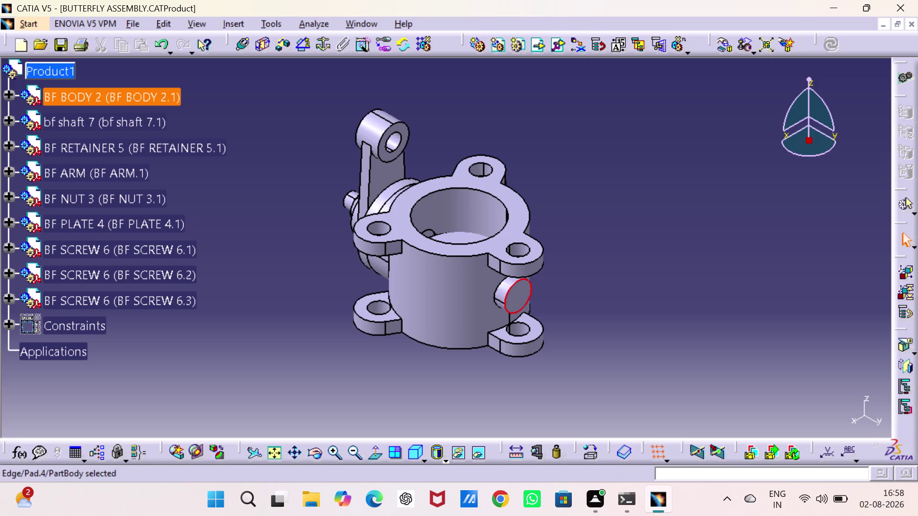
Clear the selection and orbit the valve to view its arm side and opposite side.
click(683, 214)
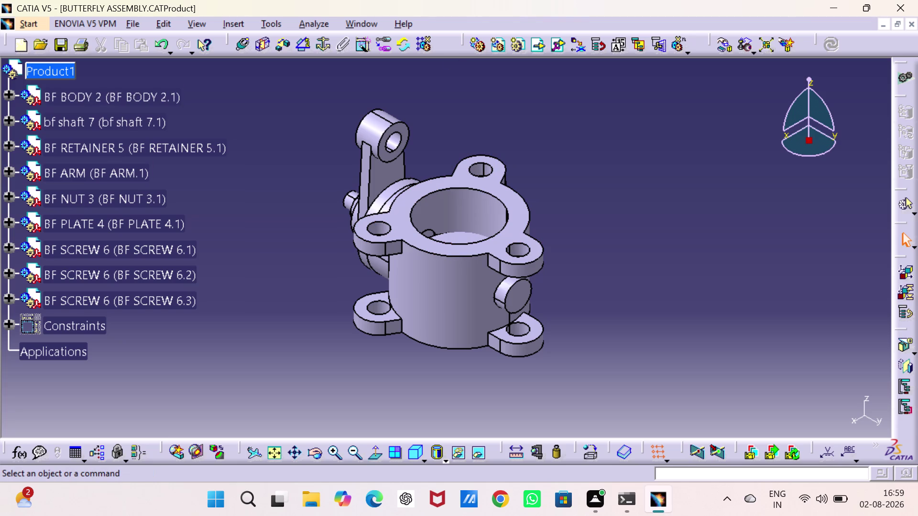
middle_drag(621, 232, 679, 215)
drag(621, 232, 680, 215)
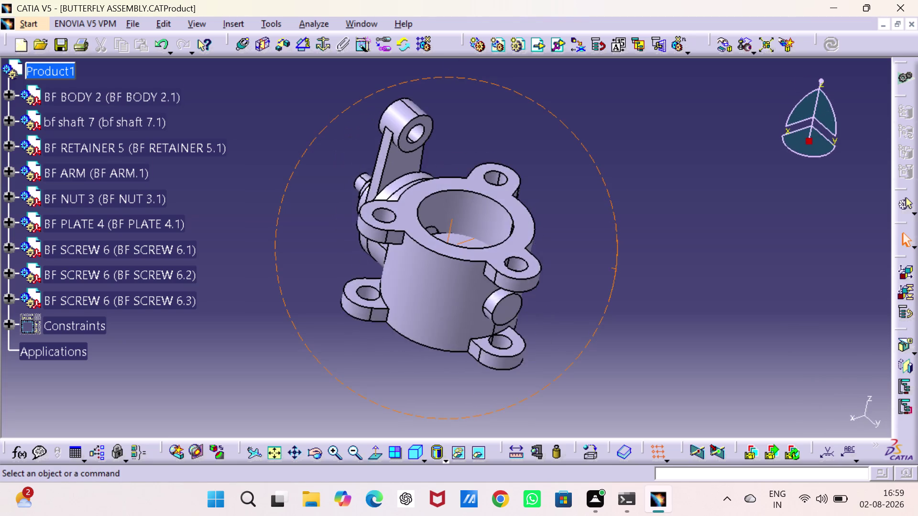
drag(680, 215, 401, 337)
middle_drag(679, 215, 335, 250)
drag(359, 330, 355, 324)
drag(344, 305, 336, 249)
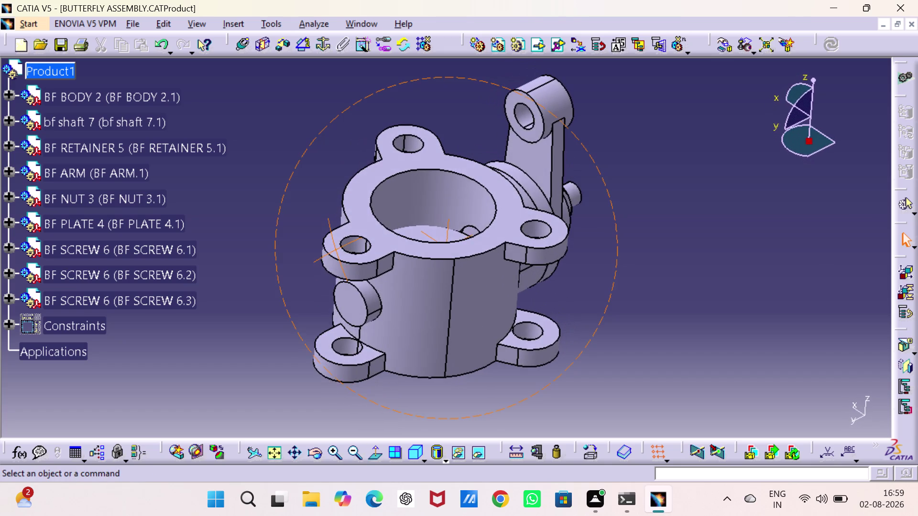
drag(335, 250, 277, 221)
middle_drag(336, 250, 277, 221)
scroll(up, 3)
scroll(down, 3)
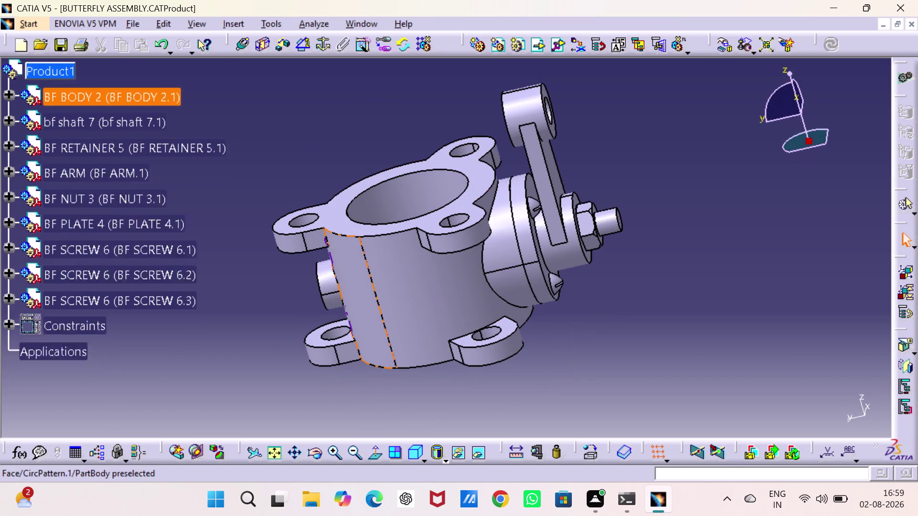
scroll(down, 3)
scroll(up, 3)
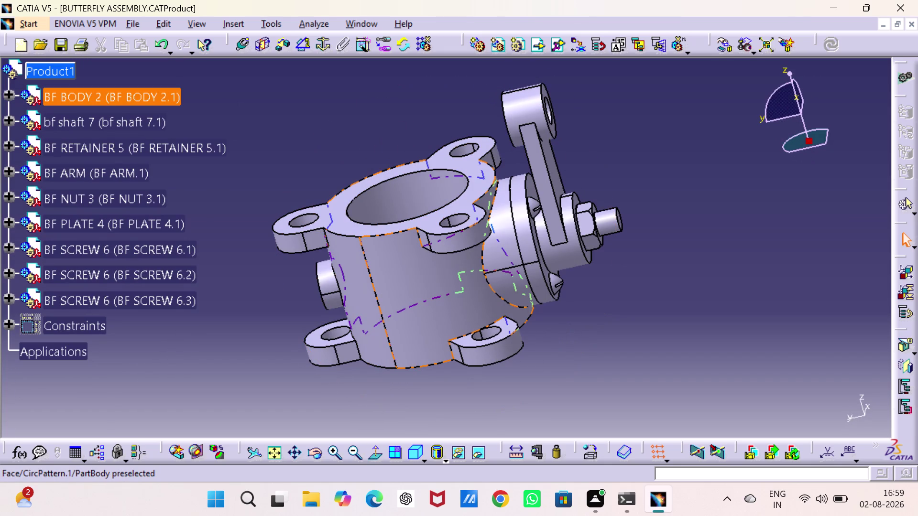
Orbit the valve to inspect the body underside, shaft end and bore.
middle_drag(416, 316, 433, 187)
drag(415, 315, 433, 187)
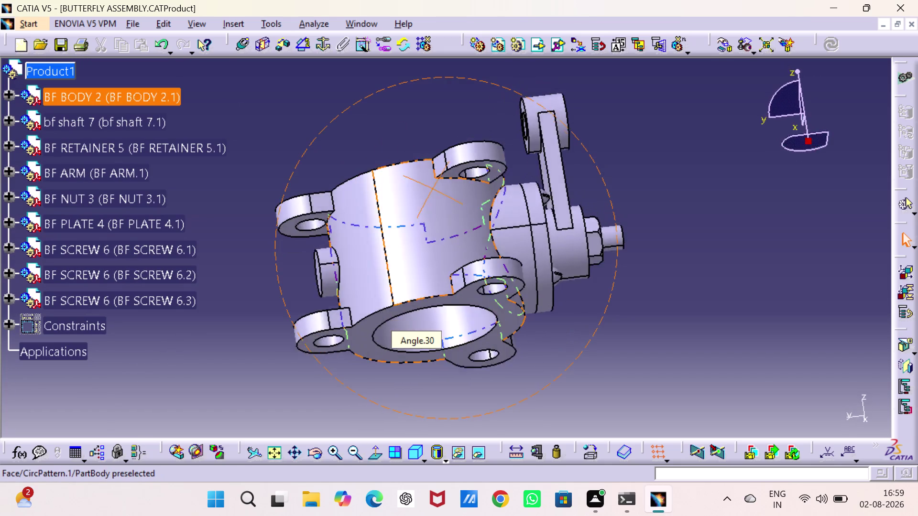
middle_drag(433, 187, 489, 238)
drag(433, 187, 489, 238)
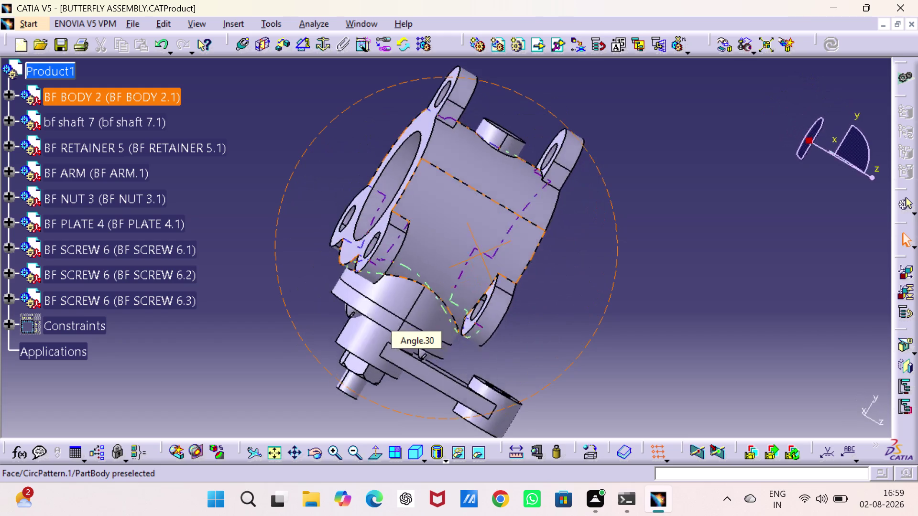
middle_drag(489, 238, 461, 437)
drag(489, 238, 462, 436)
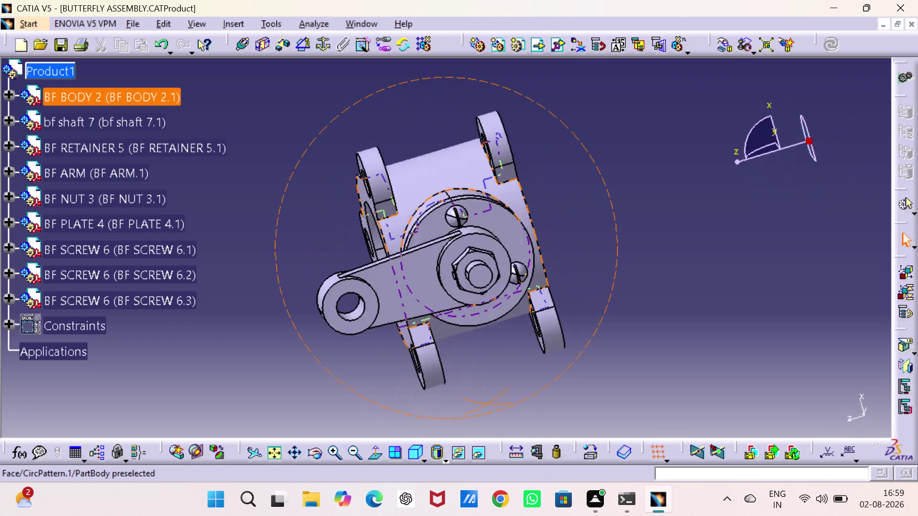
middle_drag(461, 437, 427, 324)
drag(461, 437, 427, 324)
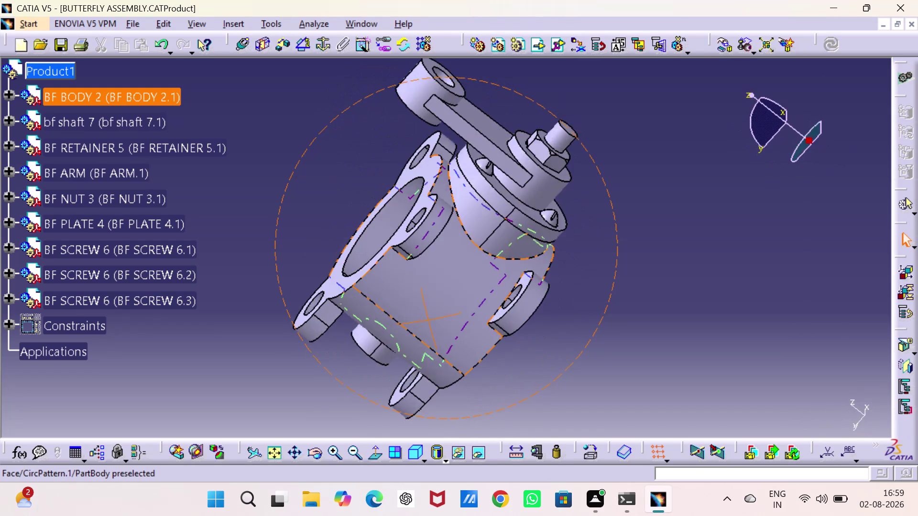
middle_drag(427, 325, 590, 368)
drag(427, 325, 590, 368)
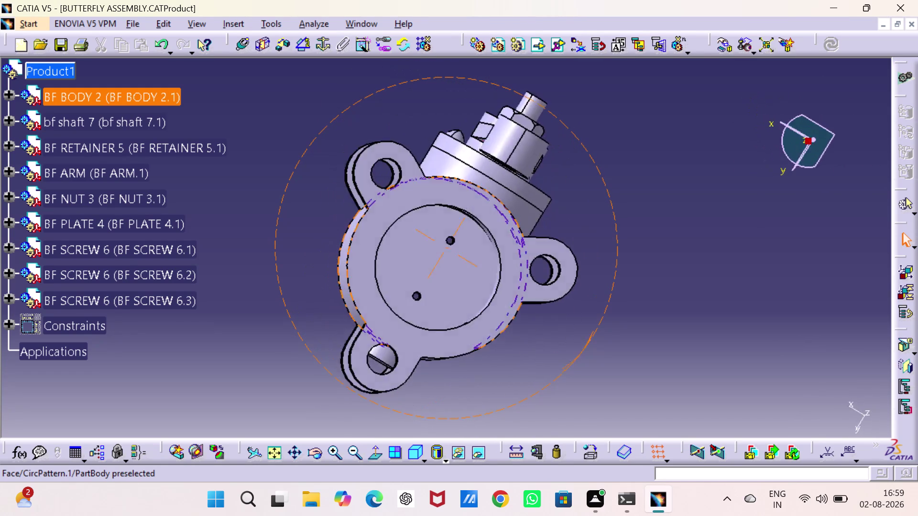
middle_drag(589, 368, 600, 398)
drag(590, 367, 600, 398)
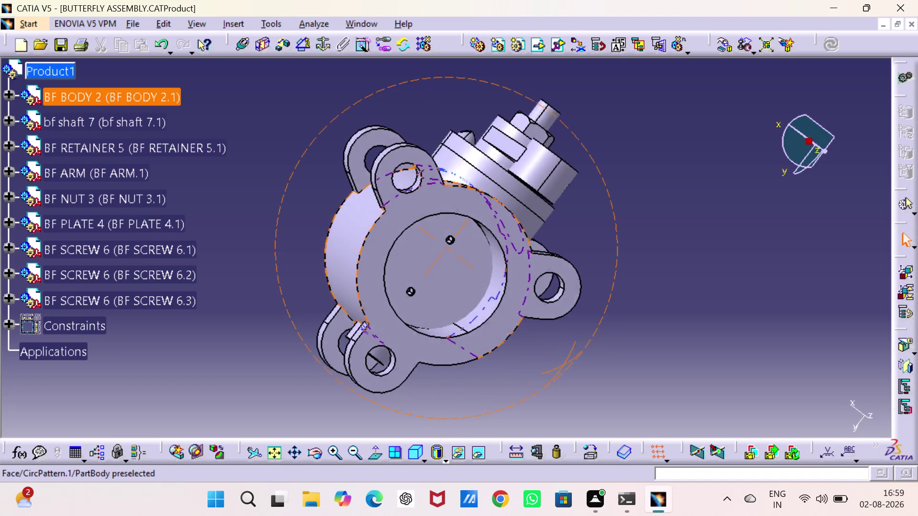
middle_drag(600, 398, 587, 396)
drag(599, 398, 552, 202)
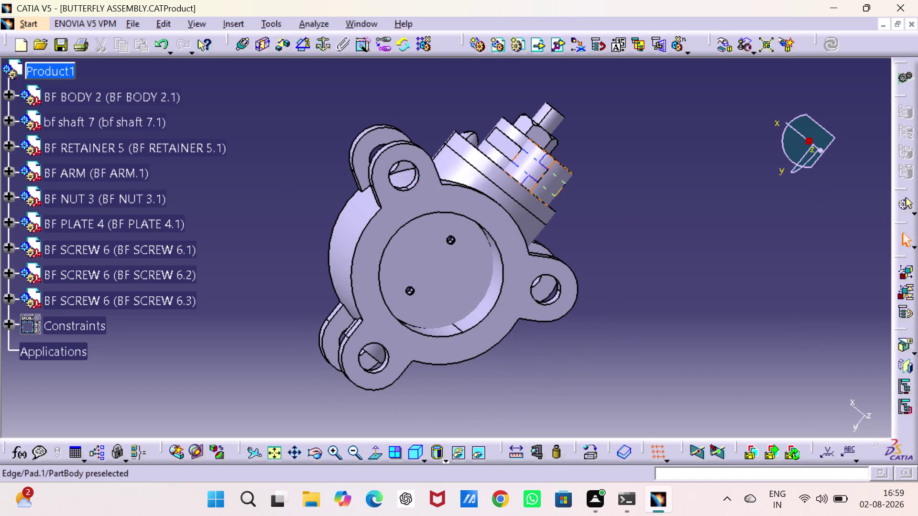
drag(552, 202, 551, 194)
Orbit around the BF plate, retainer, arm and nut, ending with the whole body in view.
middle_drag(478, 281, 476, 282)
drag(479, 281, 476, 282)
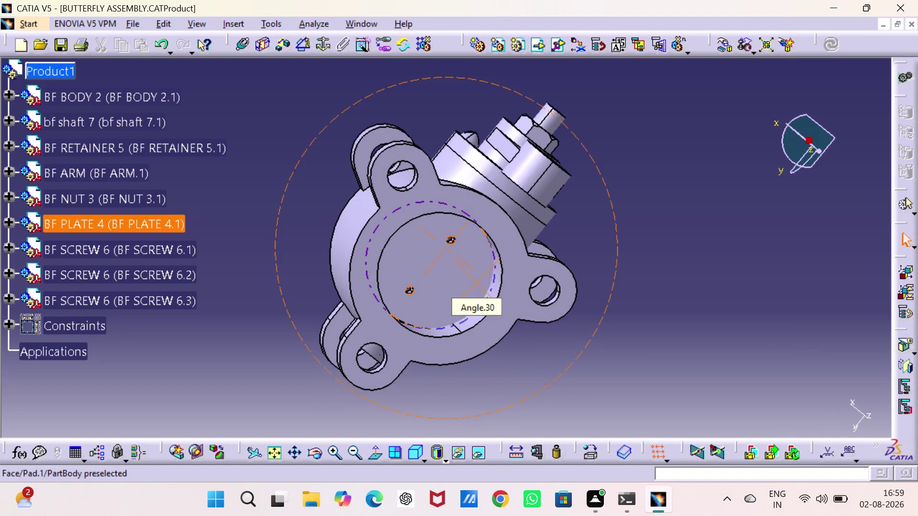
middle_drag(477, 282, 421, 226)
drag(477, 282, 420, 225)
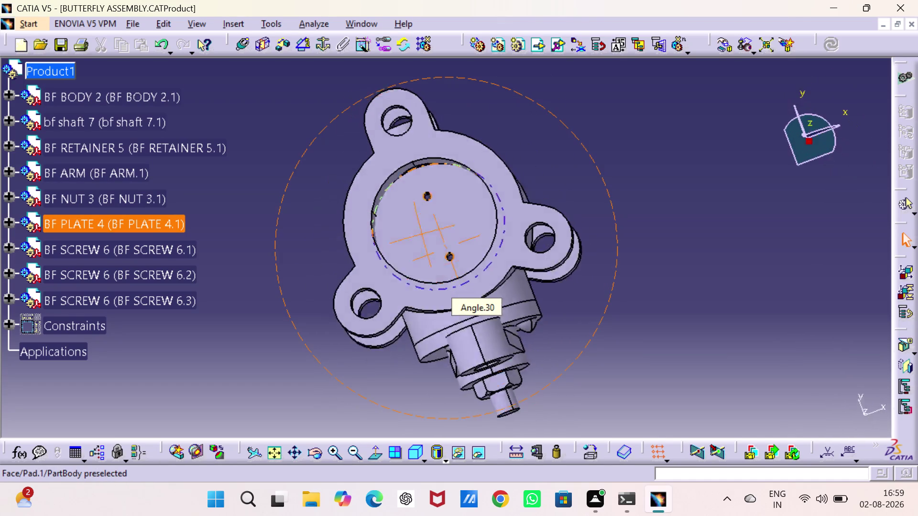
middle_drag(421, 226, 778, 292)
drag(420, 225, 779, 292)
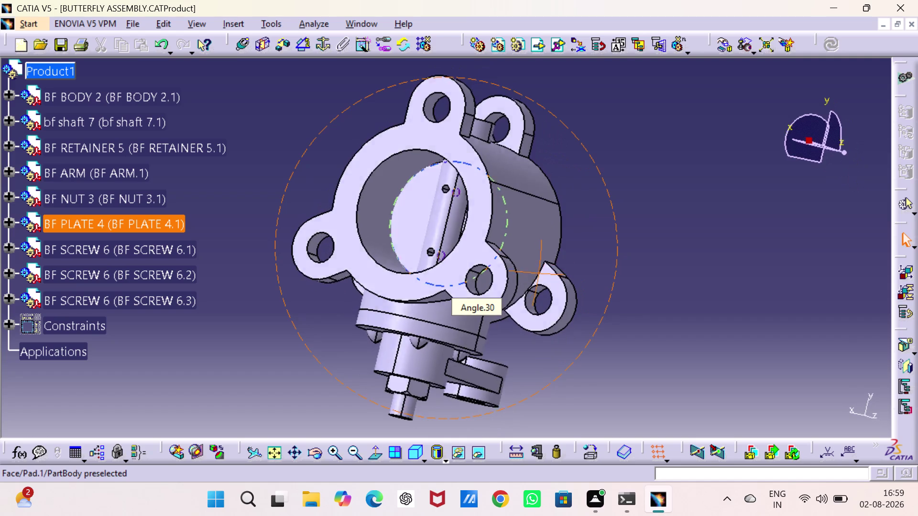
middle_drag(778, 292, 396, 255)
drag(778, 293, 396, 254)
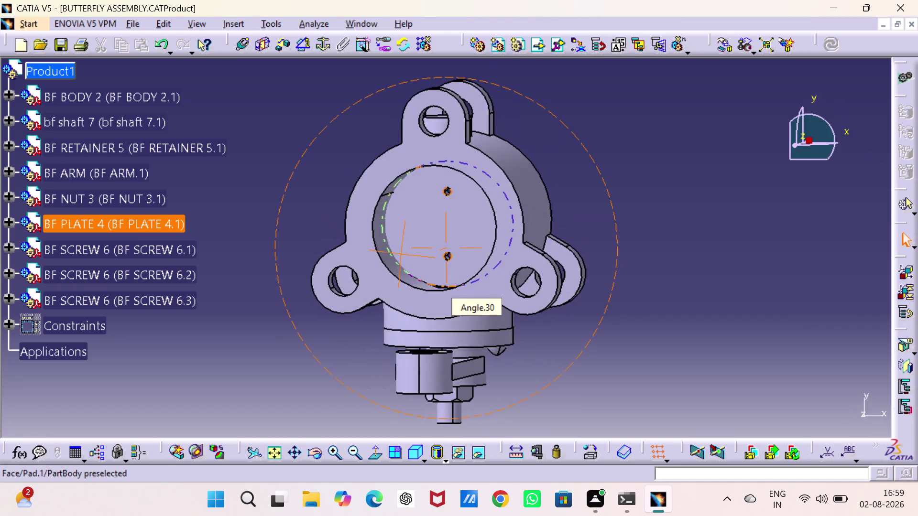
middle_drag(396, 254, 398, 236)
drag(396, 255, 398, 236)
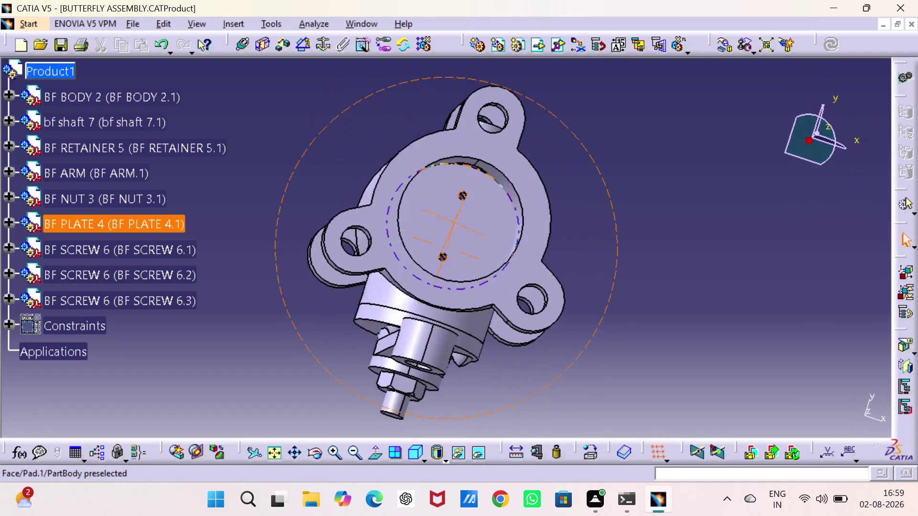
middle_drag(397, 237, 418, 363)
drag(398, 236, 418, 363)
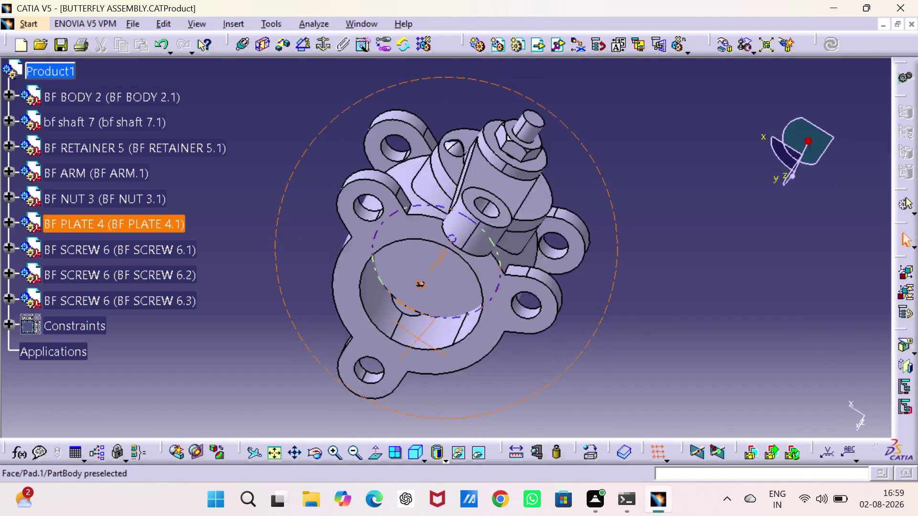
middle_drag(419, 362, 294, 175)
drag(419, 362, 294, 175)
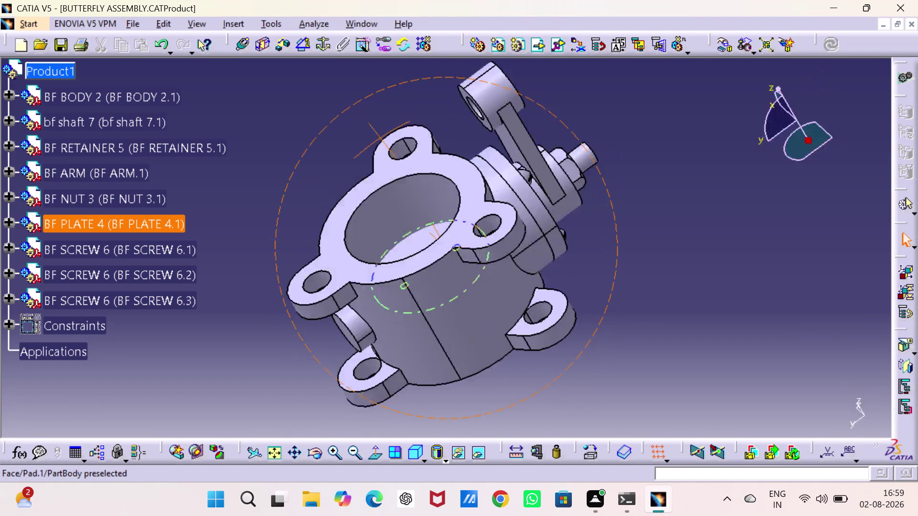
middle_drag(294, 175, 446, 405)
drag(294, 174, 403, 203)
scroll(up, 3)
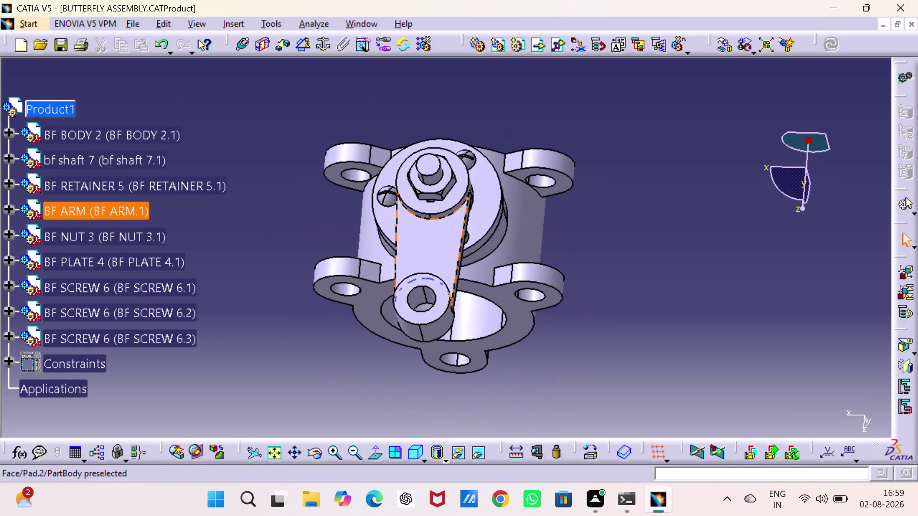
middle_drag(417, 267, 535, 440)
drag(417, 267, 535, 440)
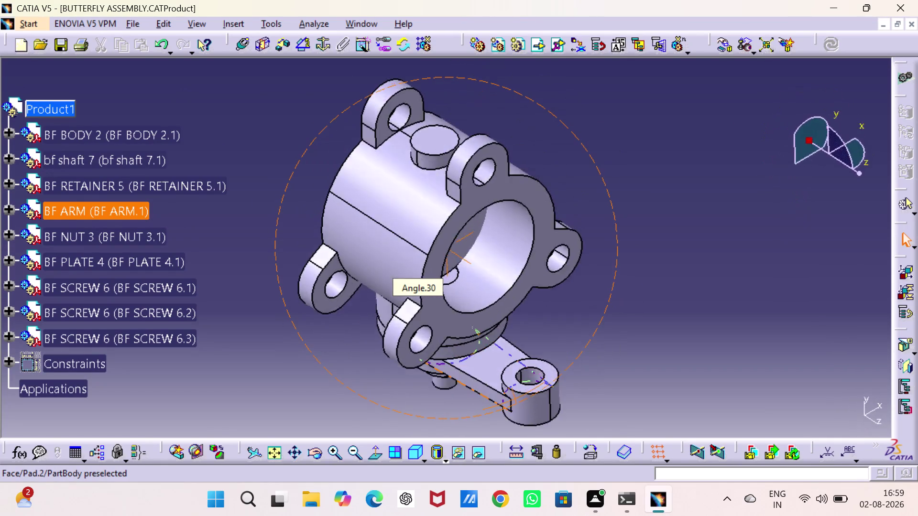
middle_drag(535, 441, 319, 160)
drag(534, 441, 319, 161)
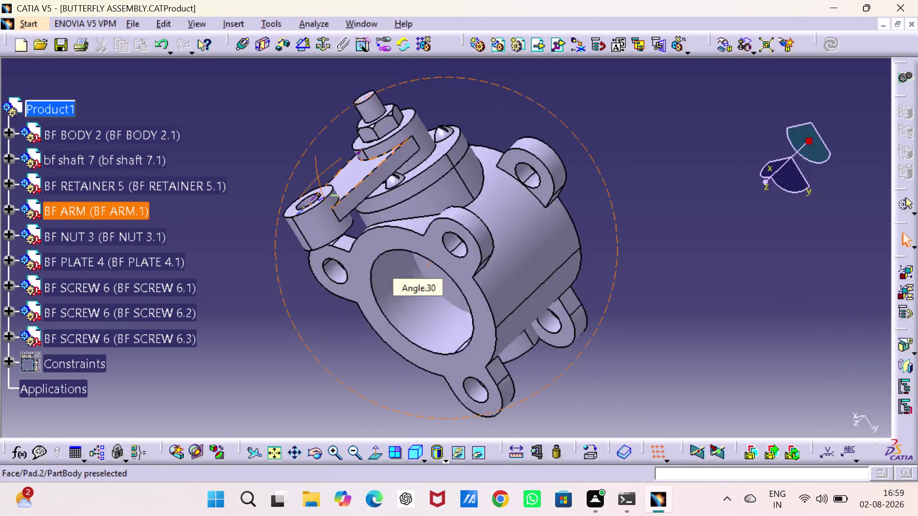
middle_drag(319, 160, 399, 455)
drag(319, 161, 371, 206)
middle_drag(330, 403, 371, 206)
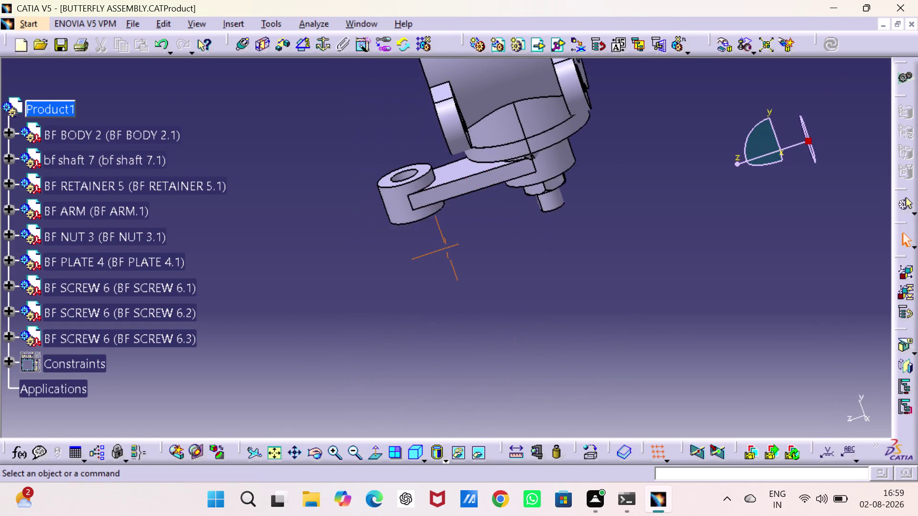
middle_drag(370, 206, 438, 410)
drag(371, 206, 315, 306)
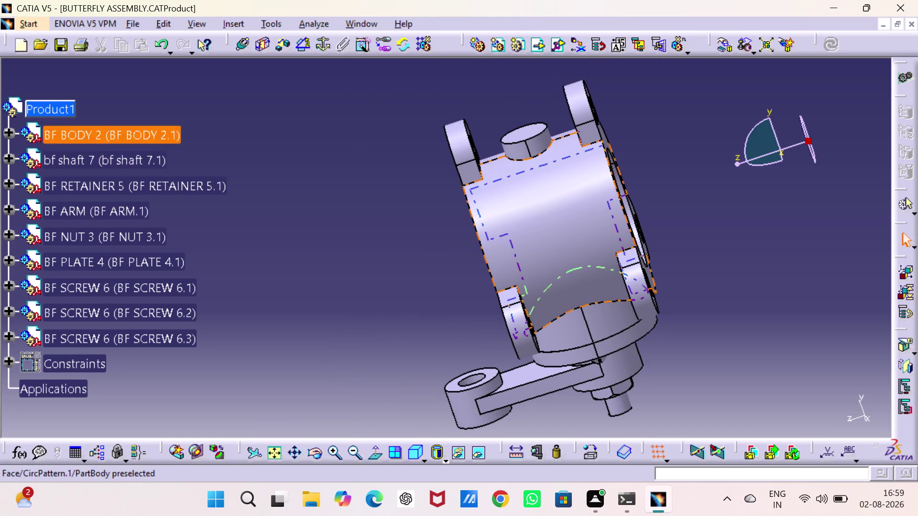
click(413, 454)
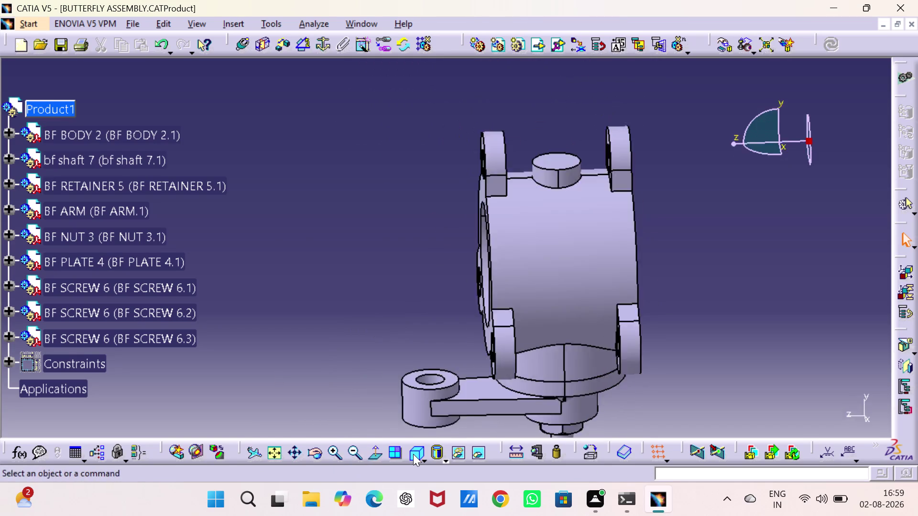
Reset to the isometric view and open assembly from Desktop > CATIA Parts > MILLING JIG parts.
click(389, 161)
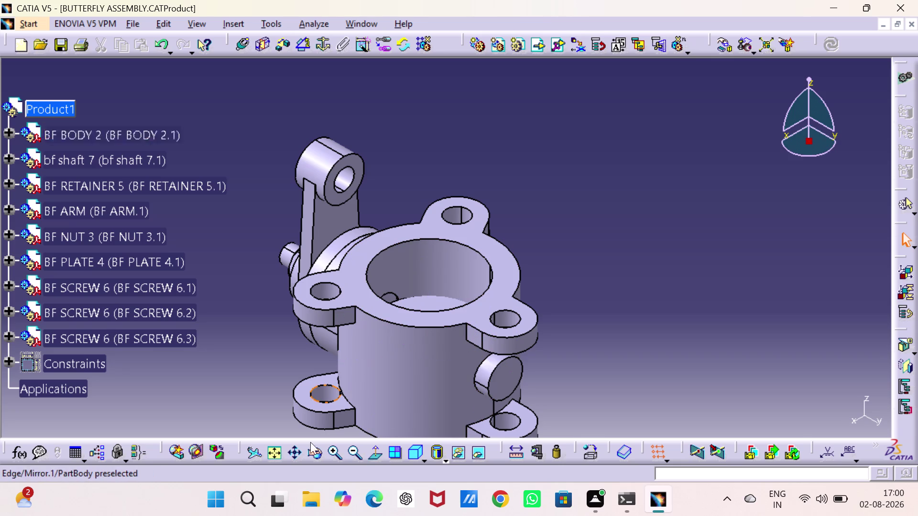
click(35, 46)
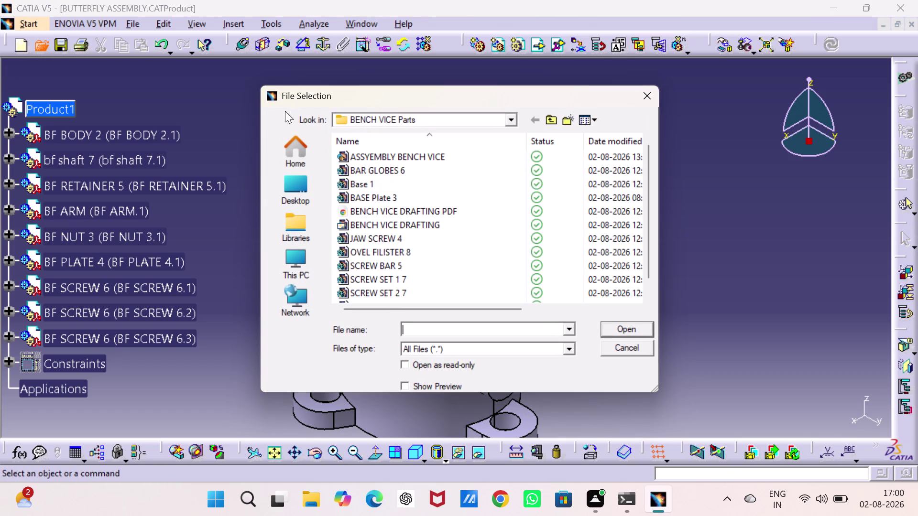
click(289, 187)
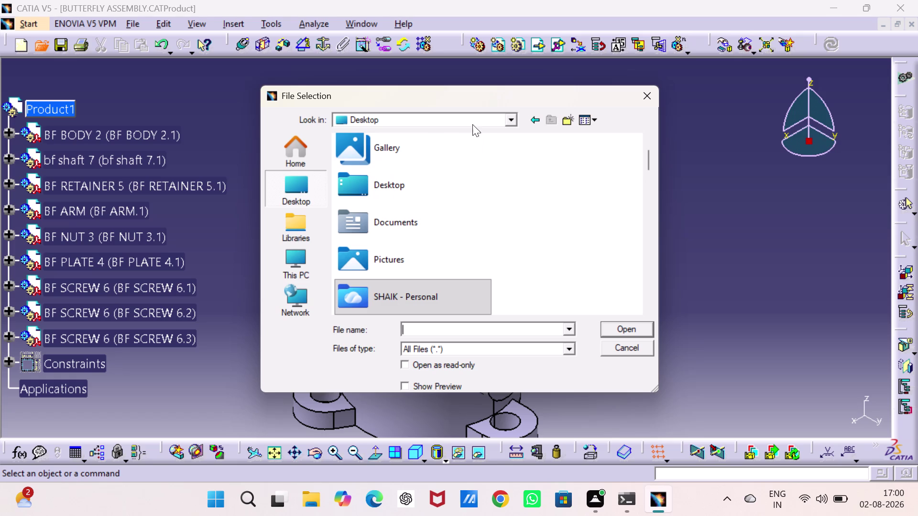
scroll(down, 3)
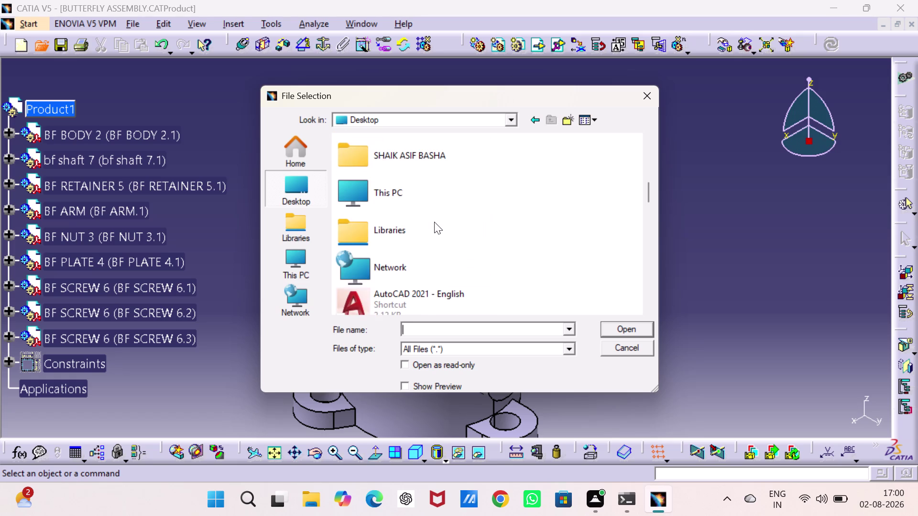
scroll(down, 3)
double_click(419, 235)
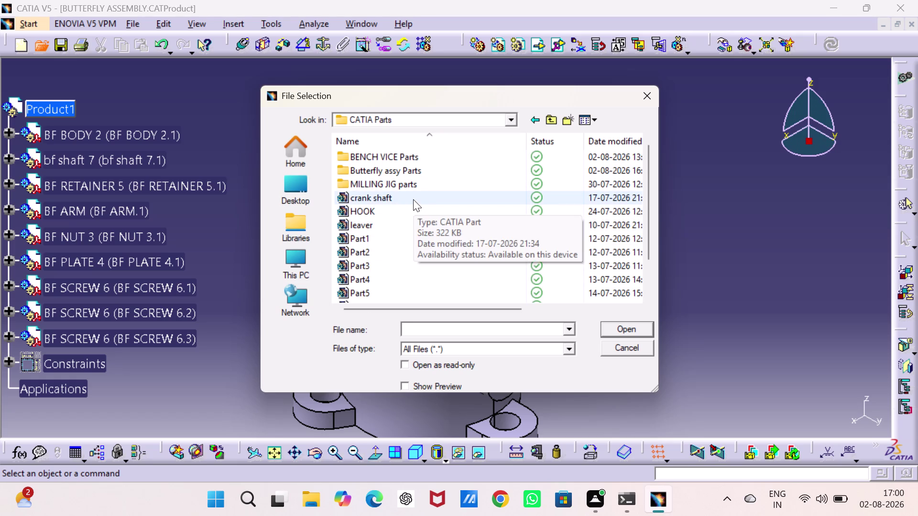
double_click(418, 180)
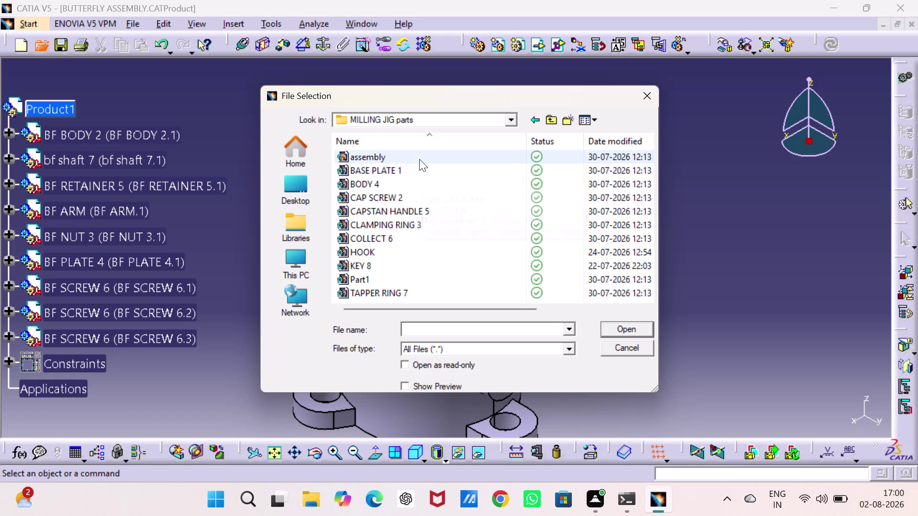
double_click(419, 160)
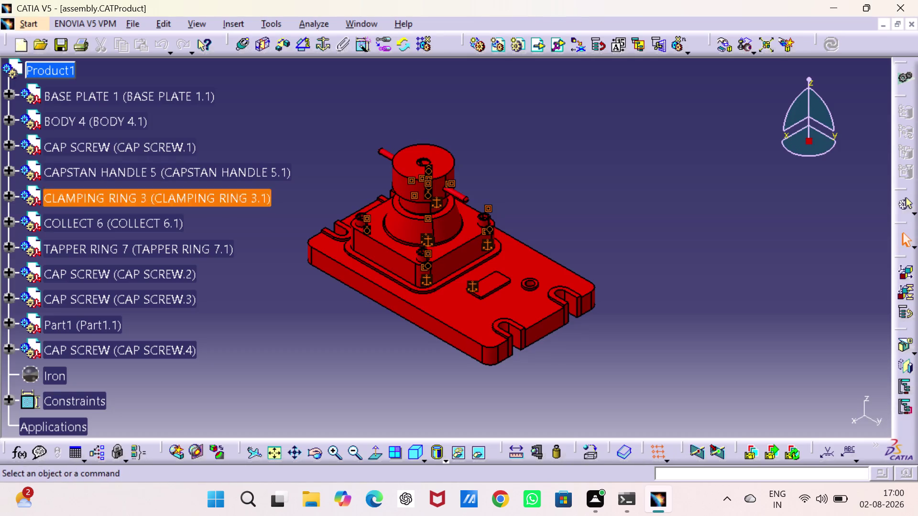
Hide the constraint symbols using Hide/Show on the Constraints node.
click(653, 196)
scroll(down, 3)
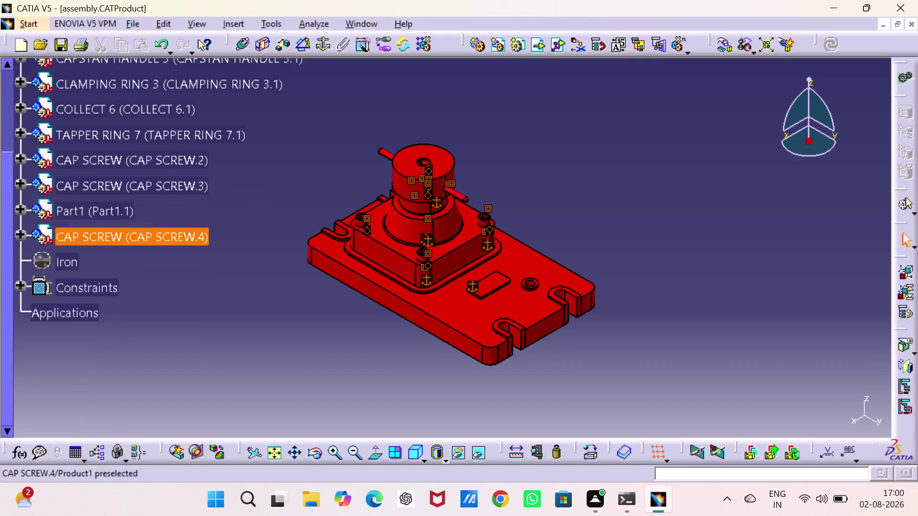
right_click(81, 291)
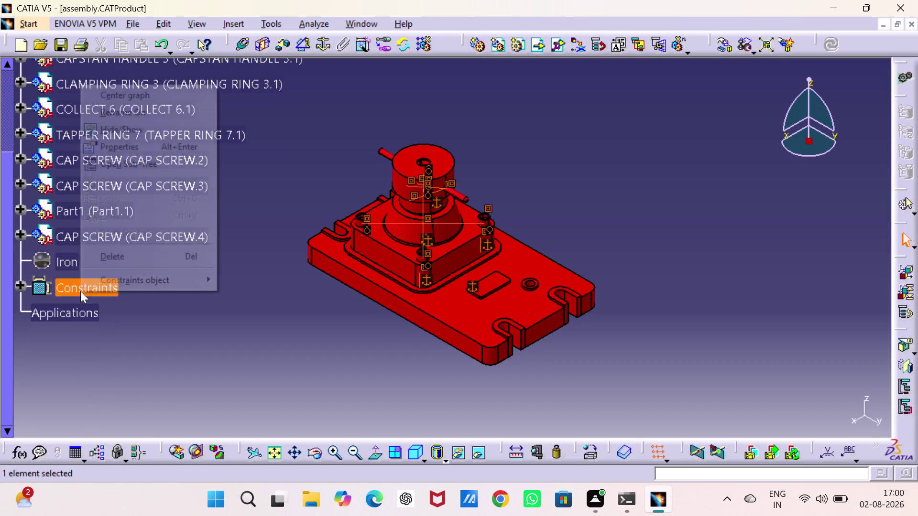
click(155, 129)
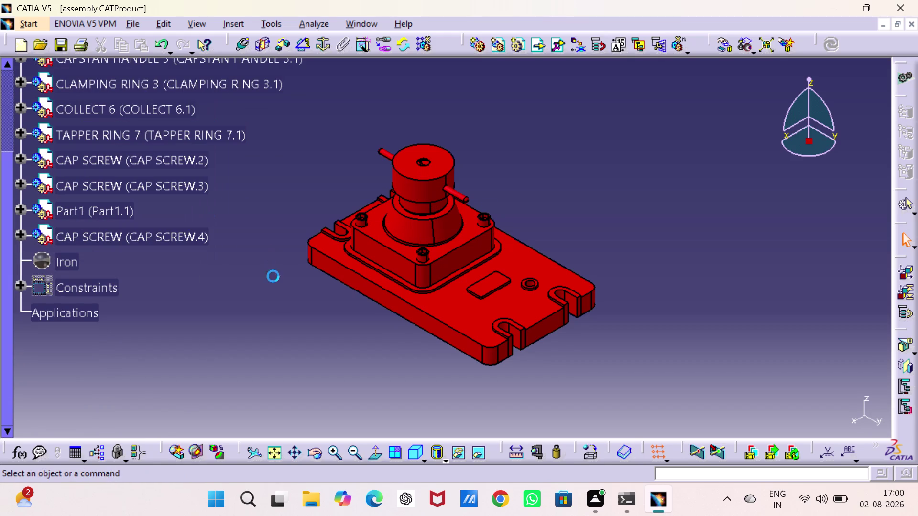
click(287, 320)
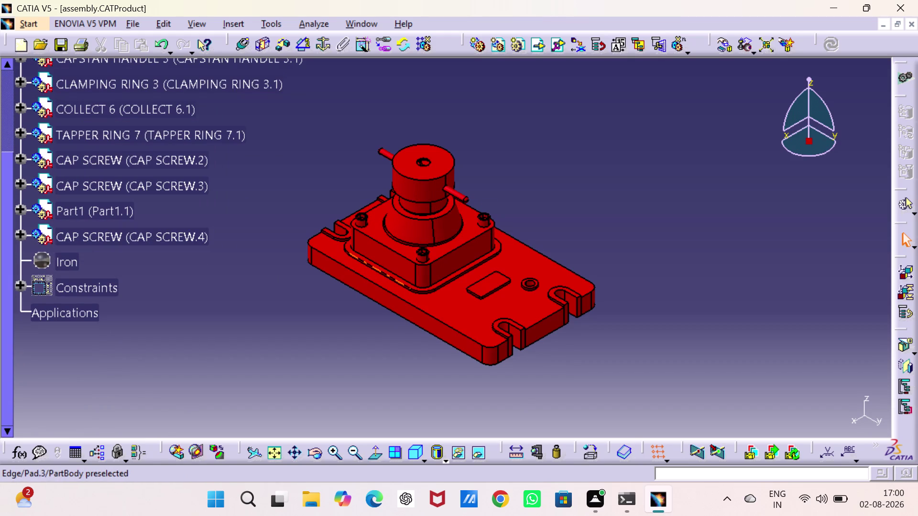
Orbit the jig to inspect its underside, front, clamping side and edge-on views.
middle_drag(396, 278, 633, 258)
drag(396, 278, 633, 258)
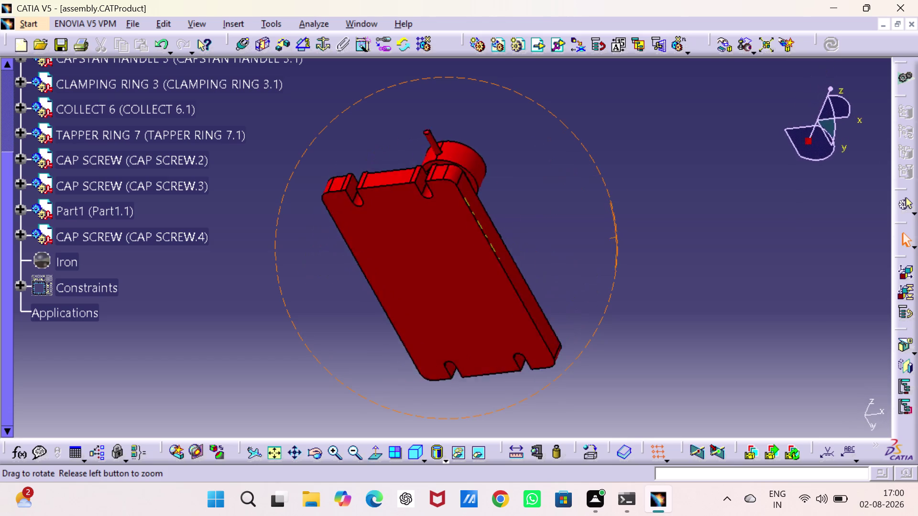
middle_drag(634, 258, 553, 298)
drag(633, 258, 396, 265)
middle_drag(376, 267, 298, 348)
drag(376, 267, 298, 348)
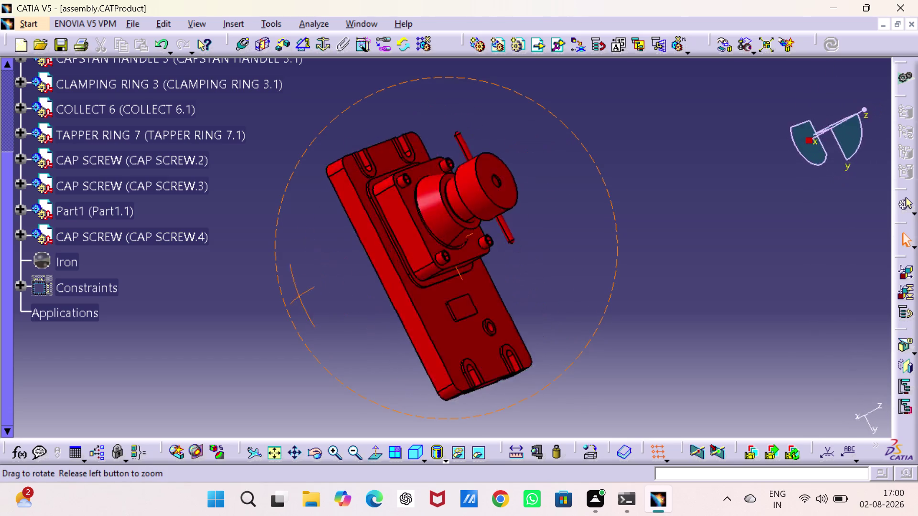
middle_drag(298, 347, 564, 332)
drag(298, 347, 563, 332)
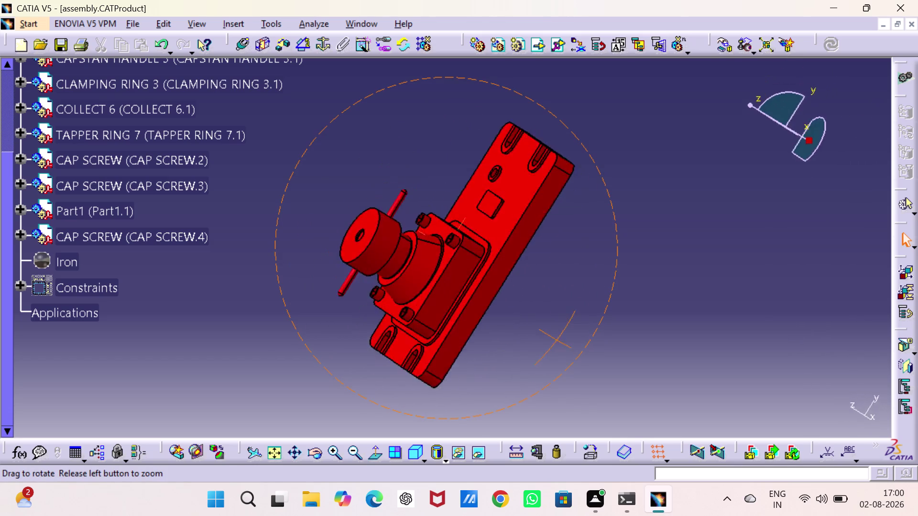
middle_drag(564, 332, 509, 366)
drag(563, 333, 508, 365)
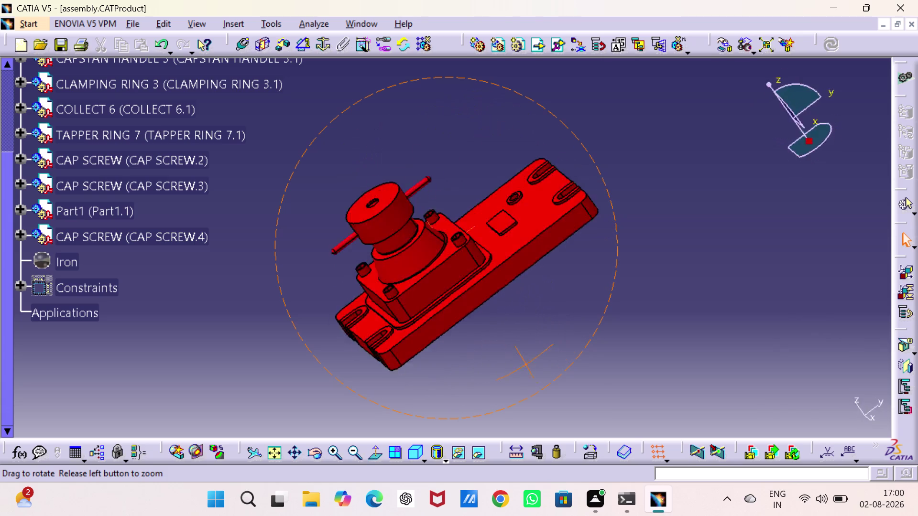
middle_drag(509, 365, 542, 327)
drag(509, 365, 543, 327)
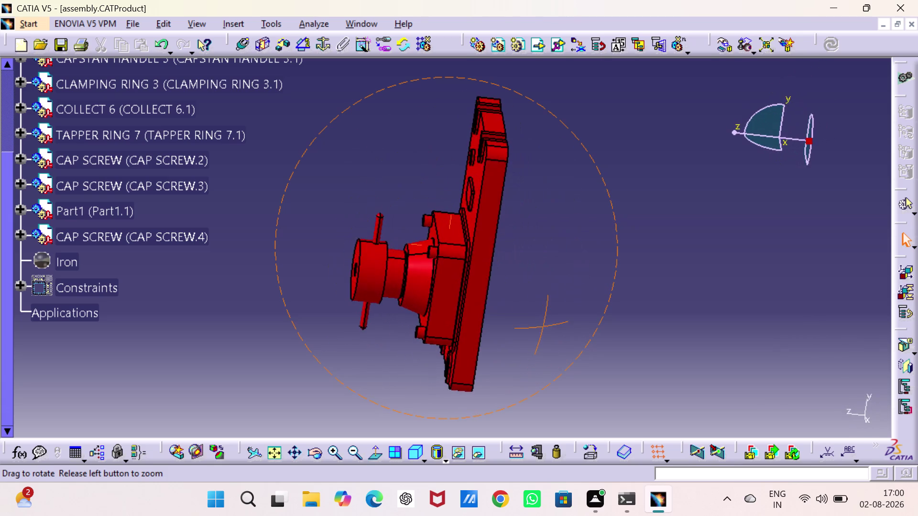
drag(543, 327, 525, 367)
middle_drag(543, 327, 525, 366)
middle_drag(362, 264, 550, 176)
drag(362, 264, 550, 176)
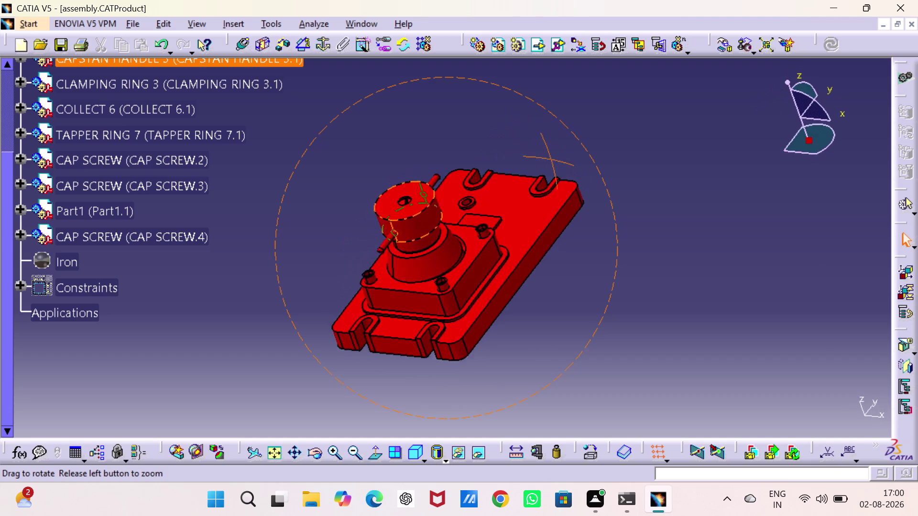
drag(550, 176, 550, 177)
middle_drag(550, 176, 550, 176)
scroll(up, 3)
right_click(125, 213)
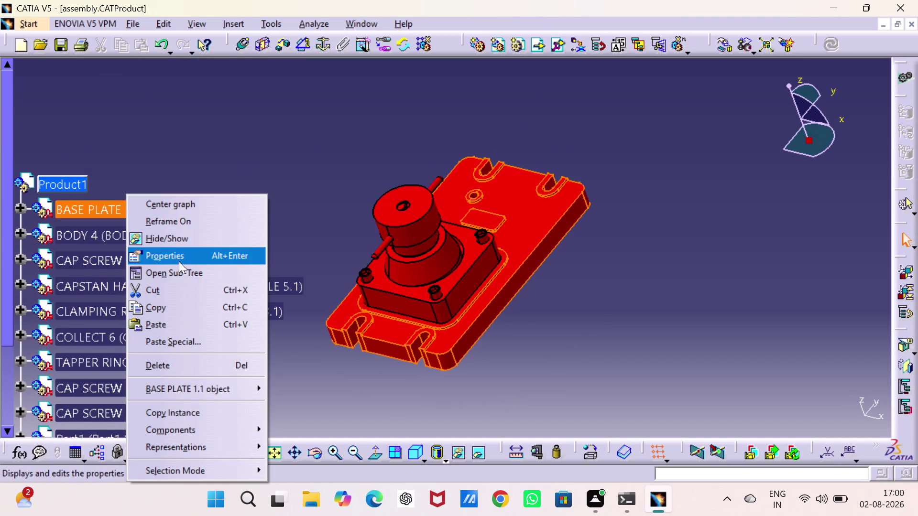
Run Component Degrees Of Freedom on BASE PLATE 1, BODY 4 and the first CAP SCREW.
click(183, 389)
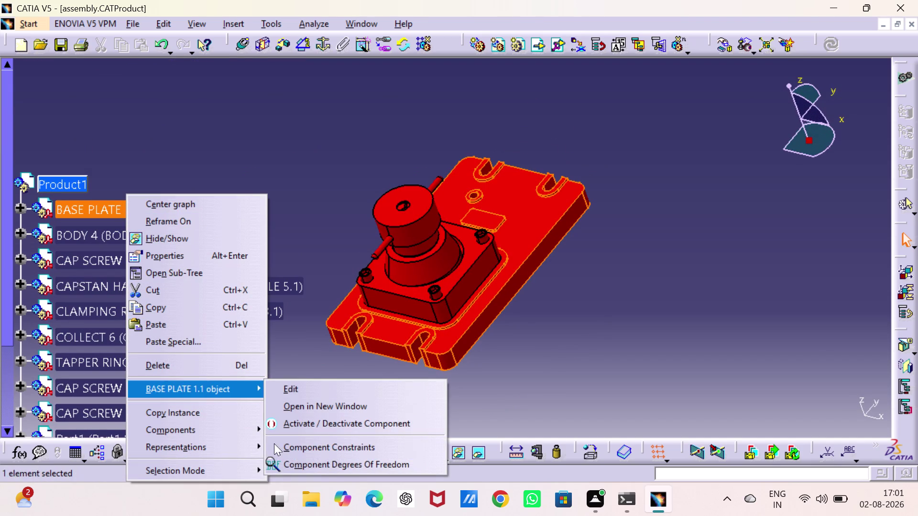
click(301, 459)
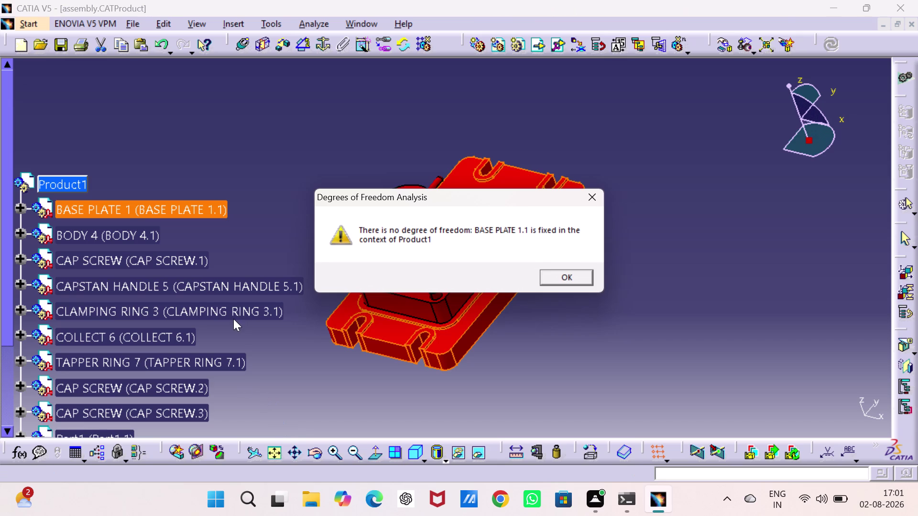
click(569, 282)
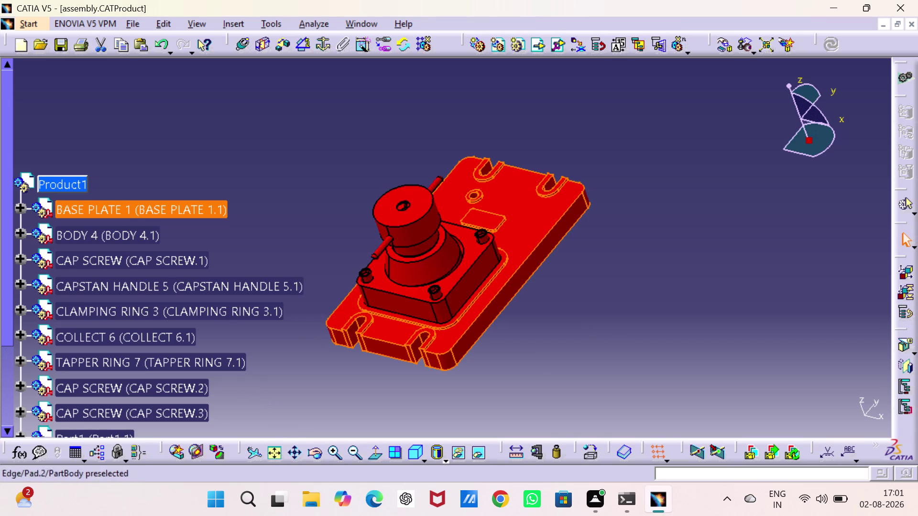
right_click(147, 235)
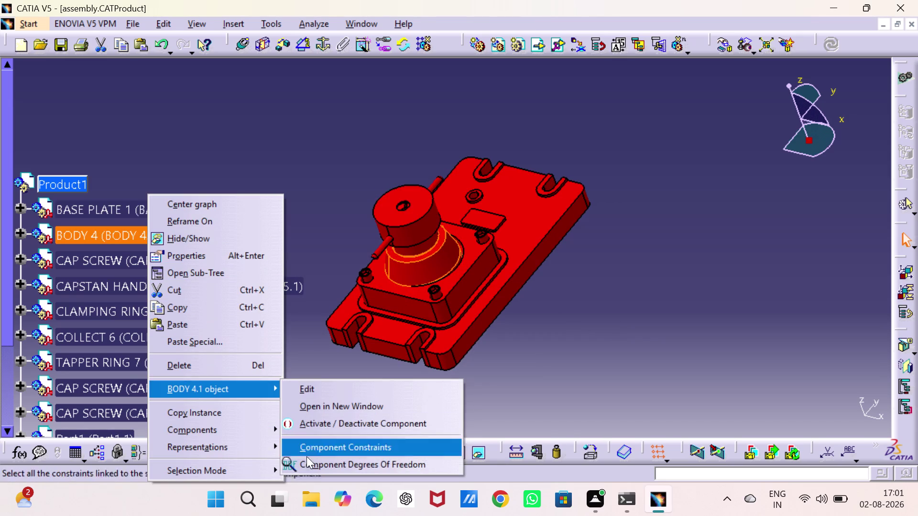
click(311, 462)
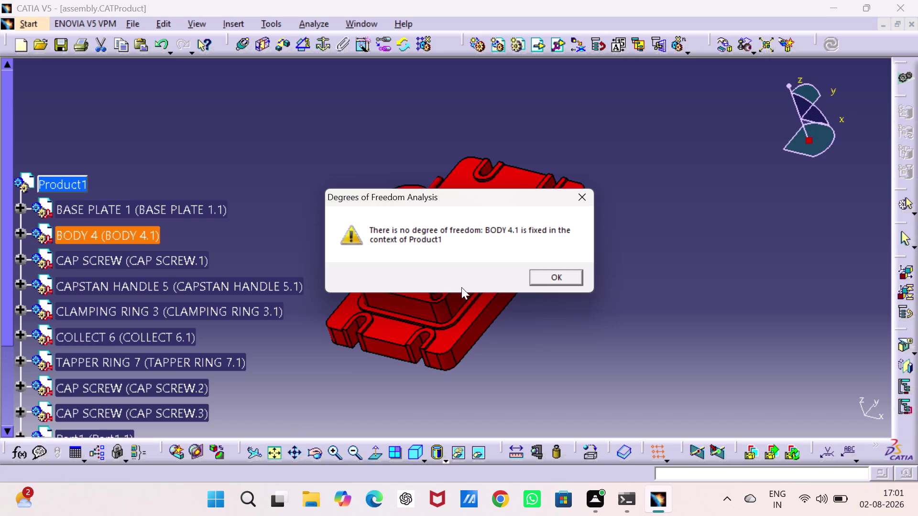
click(547, 267)
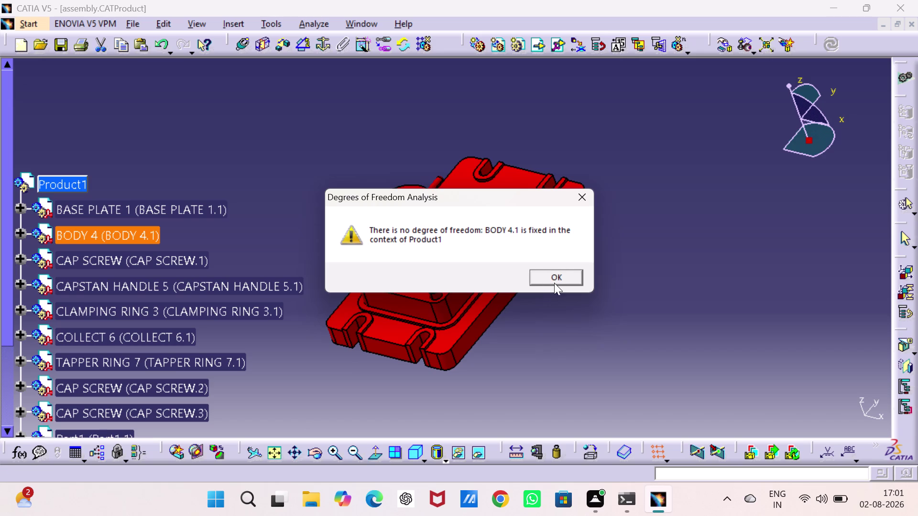
click(554, 276)
right_click(141, 264)
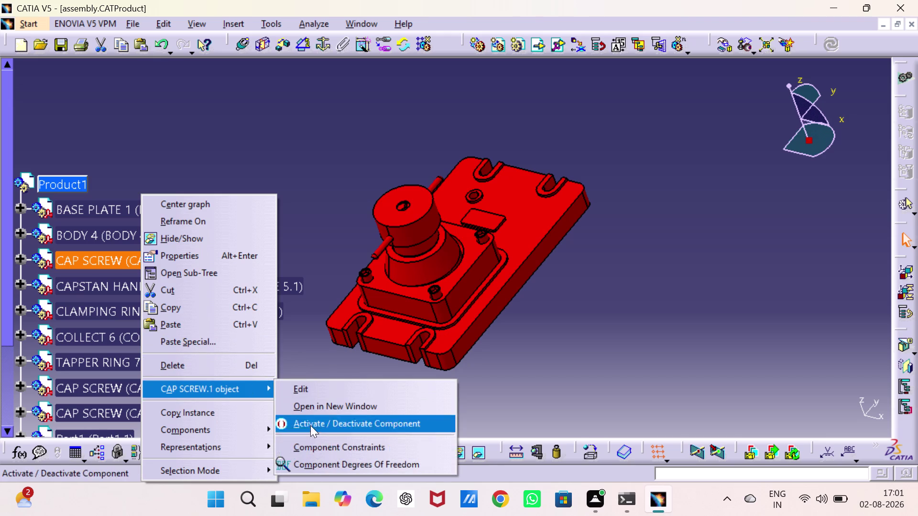
click(317, 459)
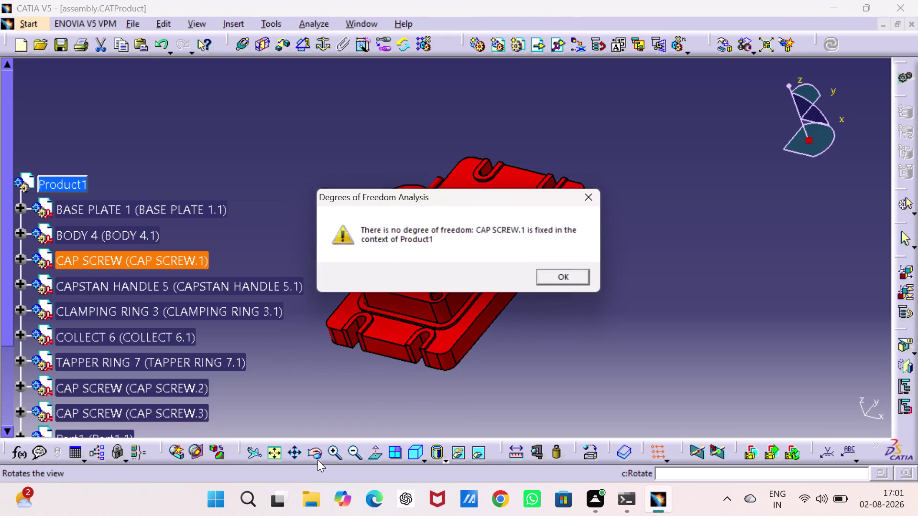
click(582, 277)
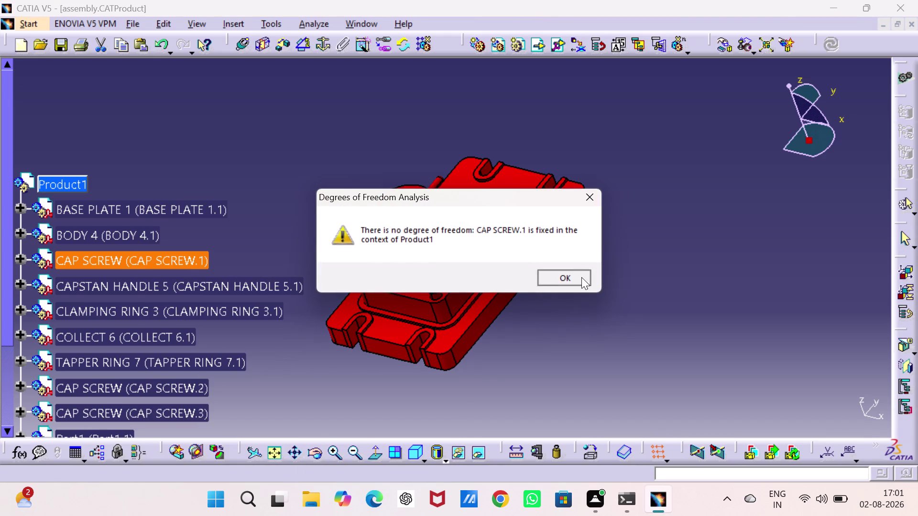
click(565, 308)
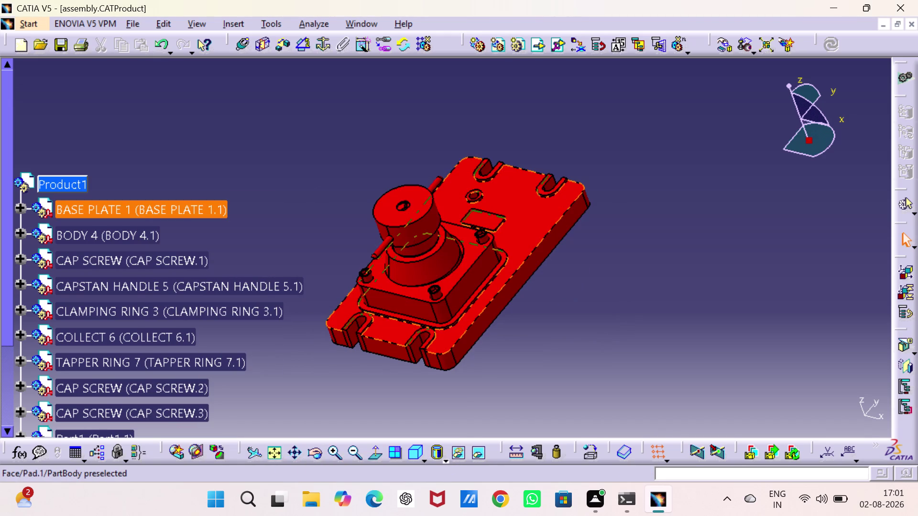
Orbit the red jig to view its underside, base plate bottom and sides.
middle_drag(492, 292, 503, 142)
drag(492, 292, 504, 142)
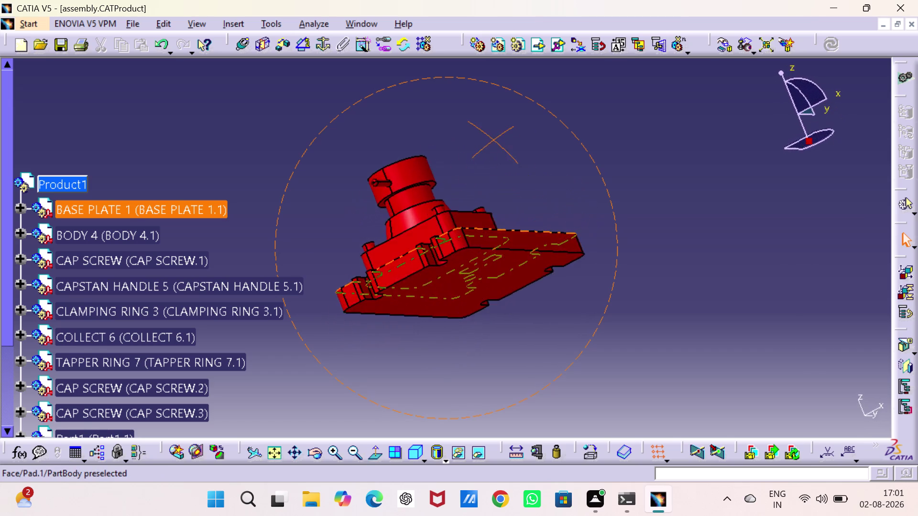
middle_drag(503, 142, 490, 249)
drag(503, 142, 489, 283)
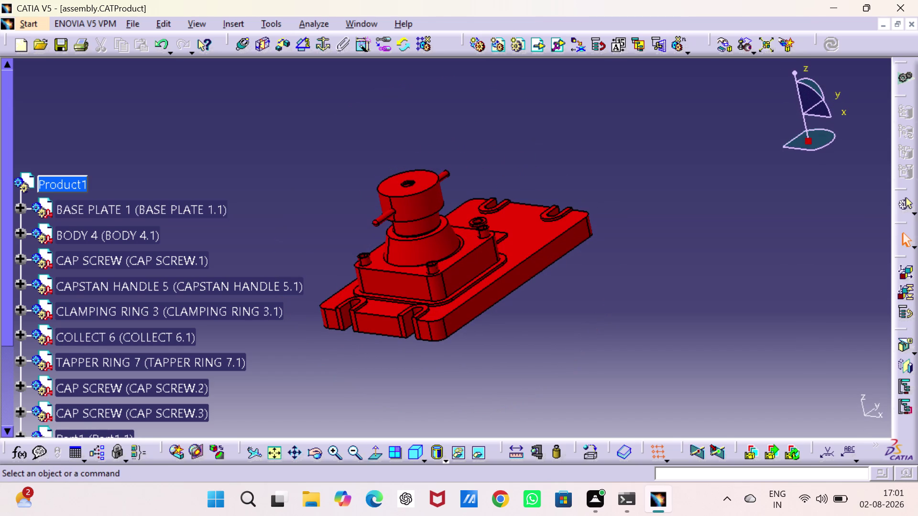
middle_drag(518, 337, 489, 172)
drag(523, 334, 489, 172)
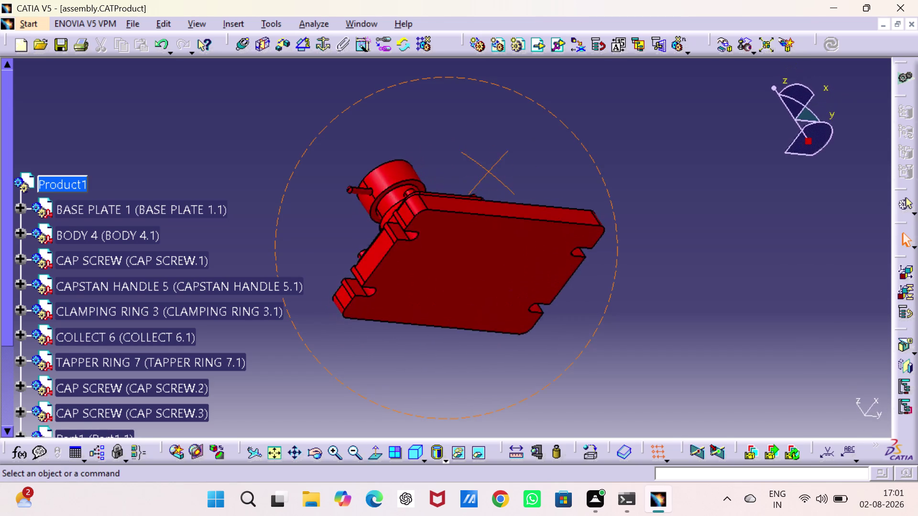
middle_drag(488, 171, 488, 346)
drag(489, 172, 487, 351)
middle_drag(465, 258, 626, 308)
drag(465, 257, 626, 308)
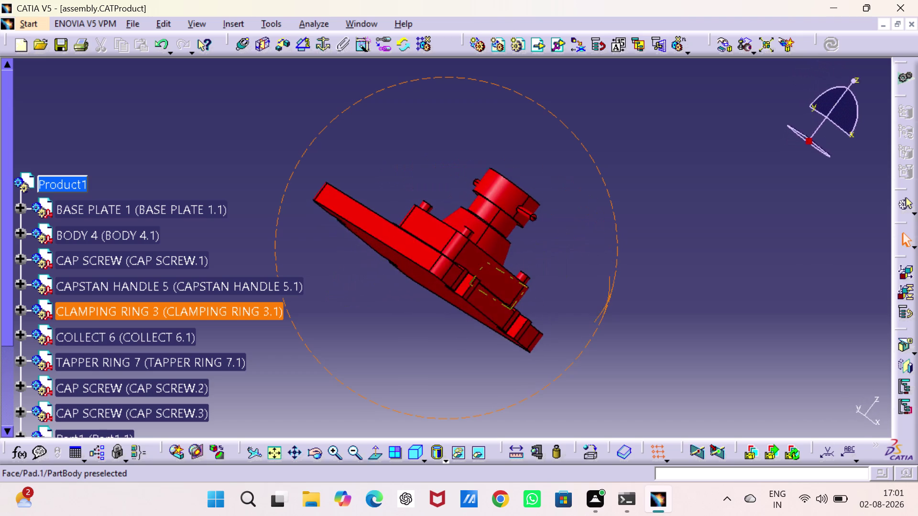
Orbit the jig edge-on, then close assembly.CATProduct and answer the save prompt.
middle_drag(626, 308, 503, 284)
drag(626, 308, 504, 284)
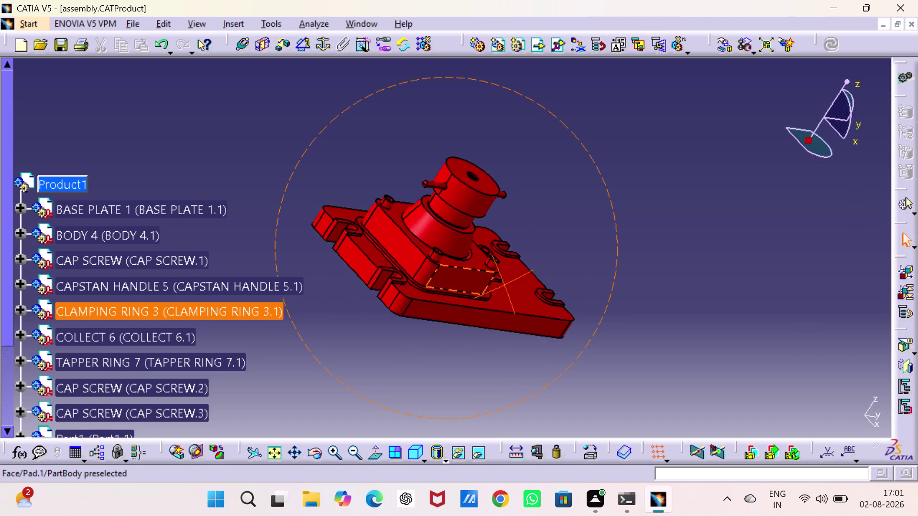
middle_drag(503, 285, 333, 201)
drag(503, 284, 332, 200)
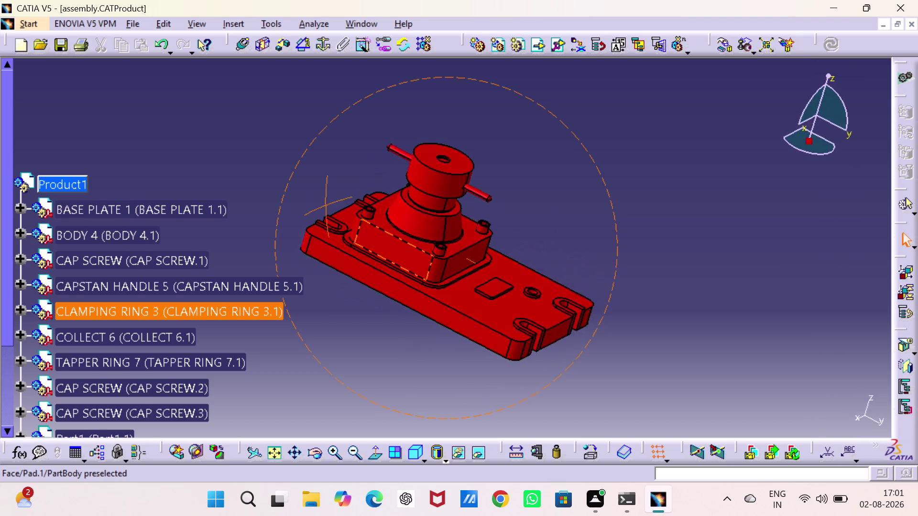
middle_drag(332, 200, 378, 163)
drag(332, 201, 377, 163)
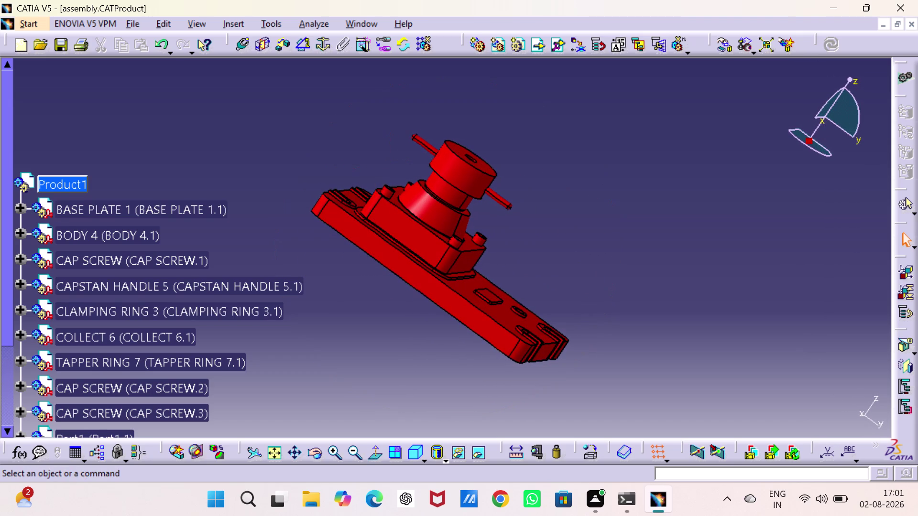
click(911, 21)
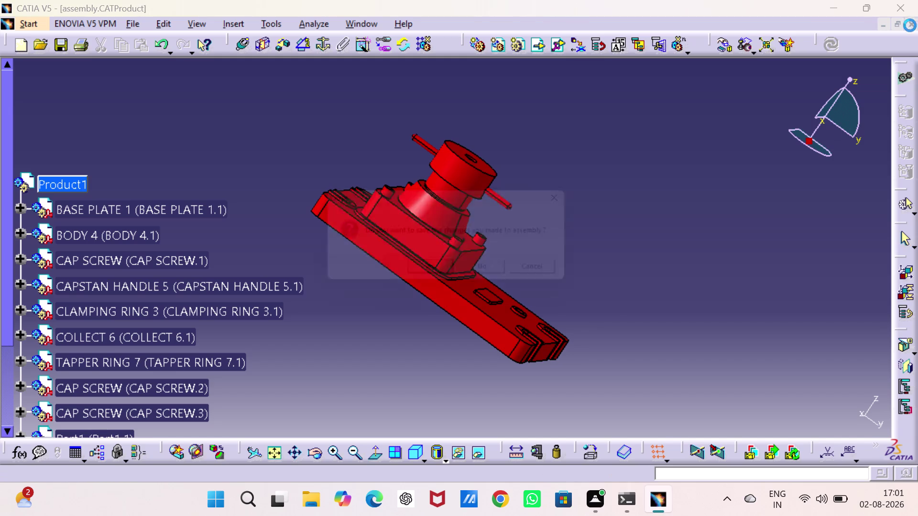
click(496, 276)
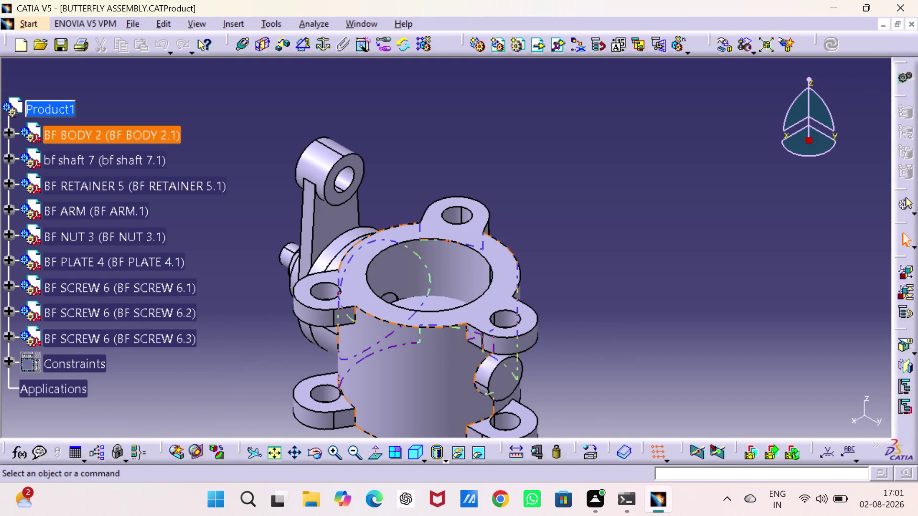
middle_drag(400, 313, 416, 235)
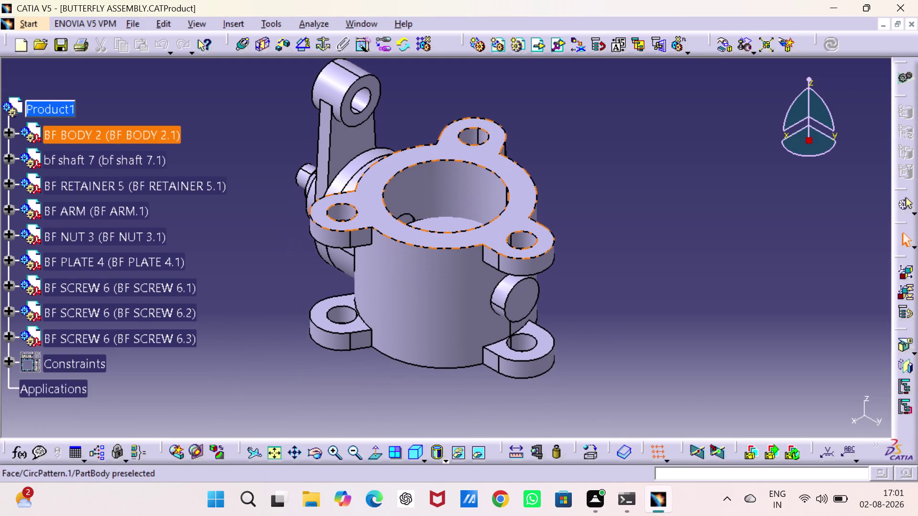
click(716, 280)
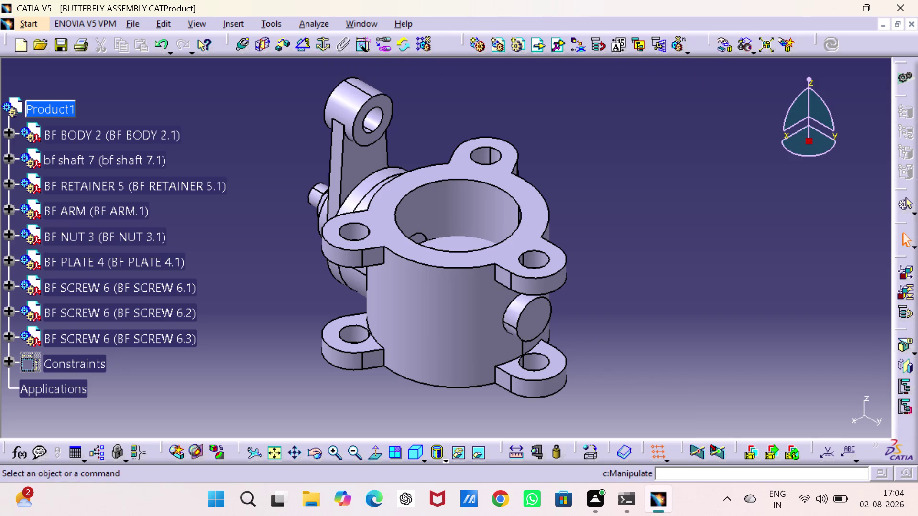
Explode Product1 with All levels/3D, confirm Yes, zoom out, then Update to reassemble.
click(764, 49)
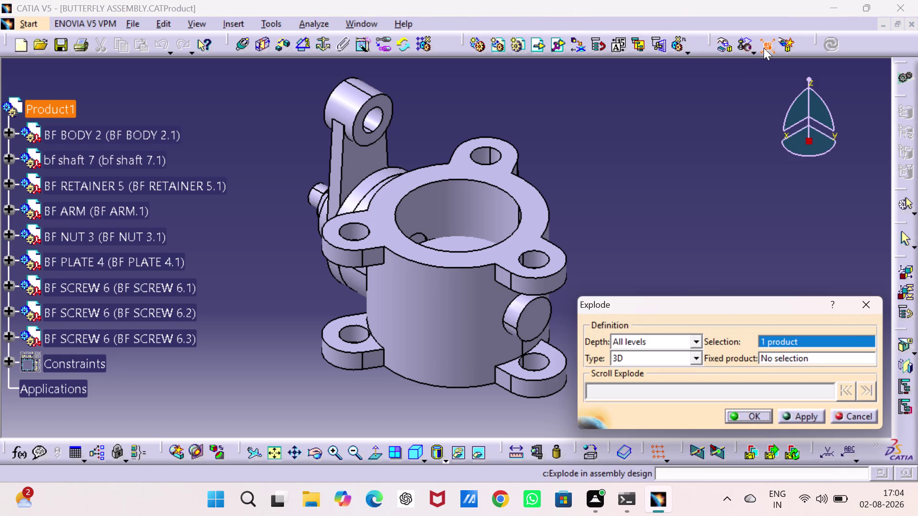
click(753, 415)
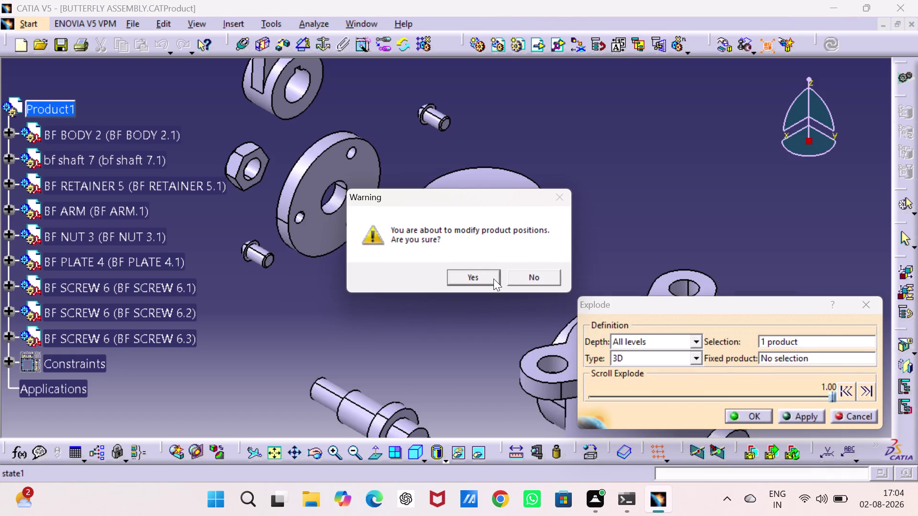
click(493, 279)
click(351, 452)
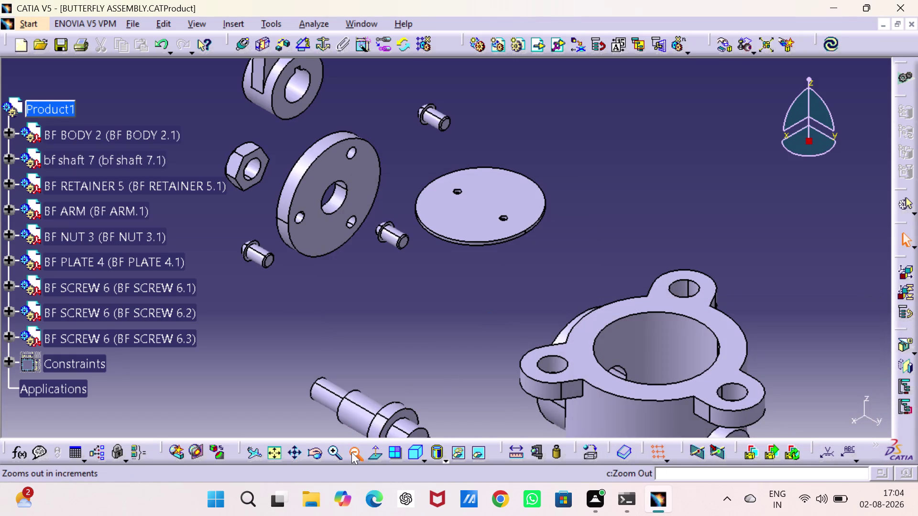
click(352, 453)
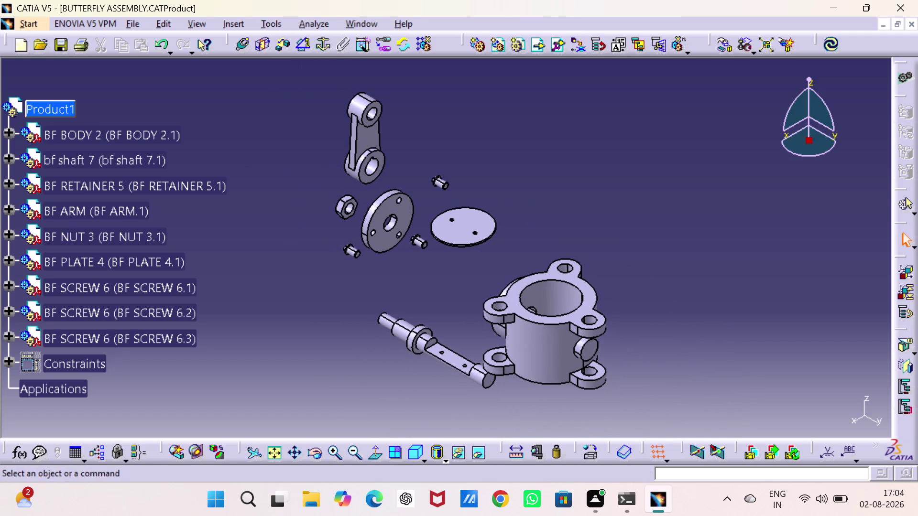
click(751, 232)
click(831, 42)
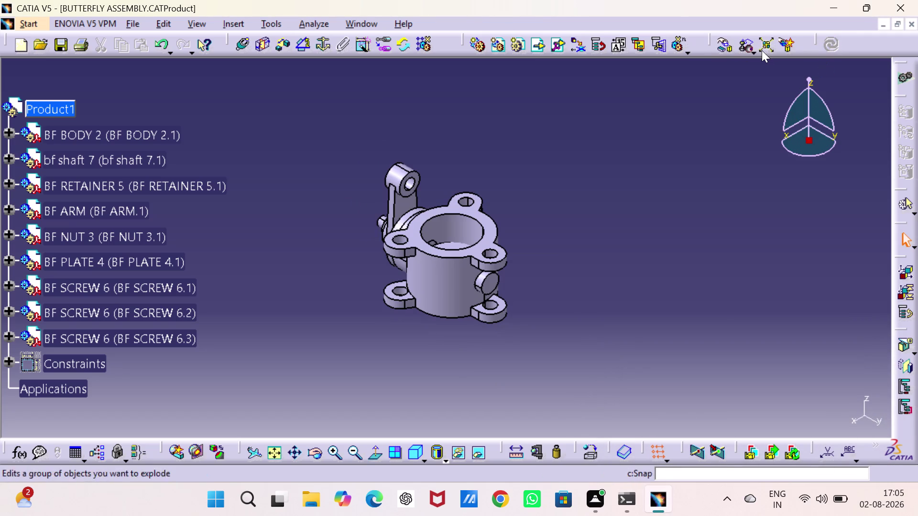
Explode the valve a second time, confirm Yes, then Update All to restore it.
click(762, 50)
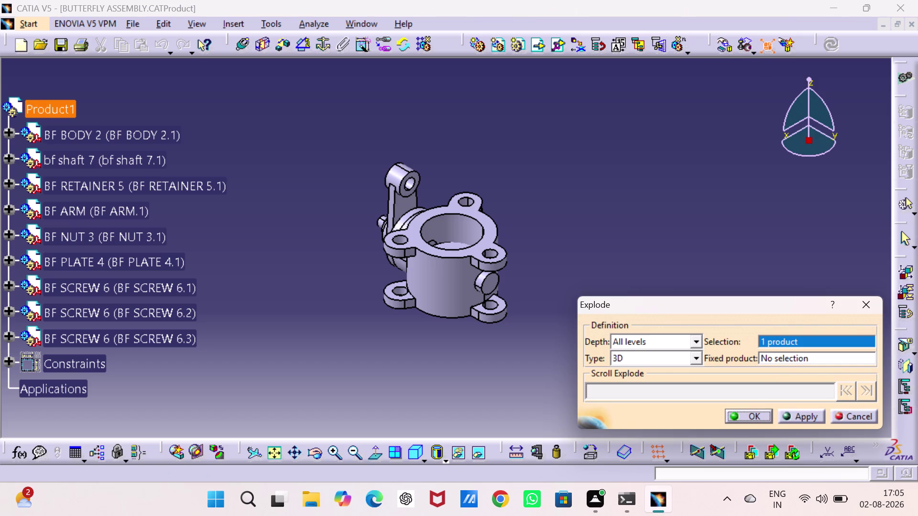
click(749, 412)
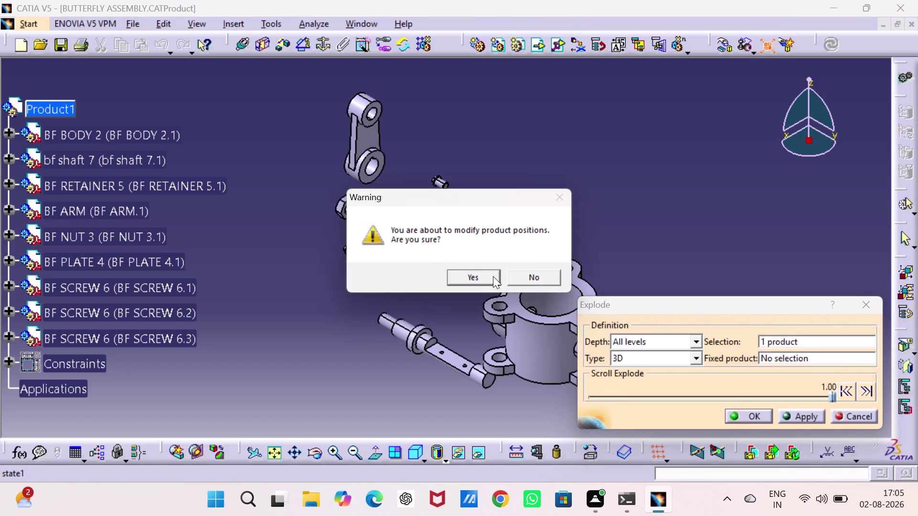
click(492, 276)
click(606, 194)
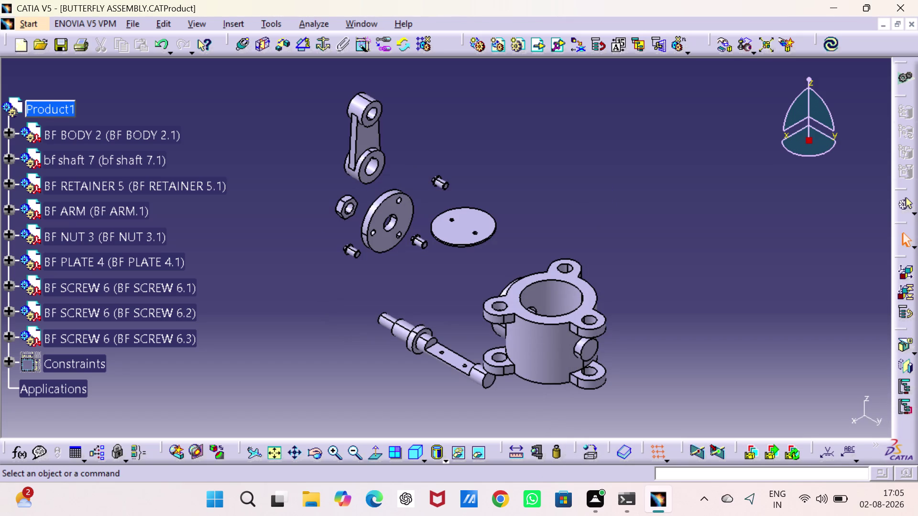
click(823, 48)
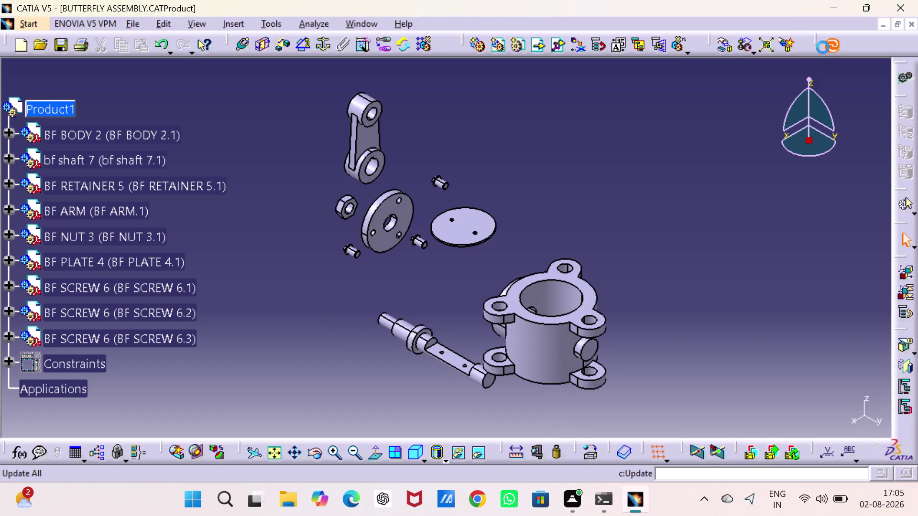
click(724, 244)
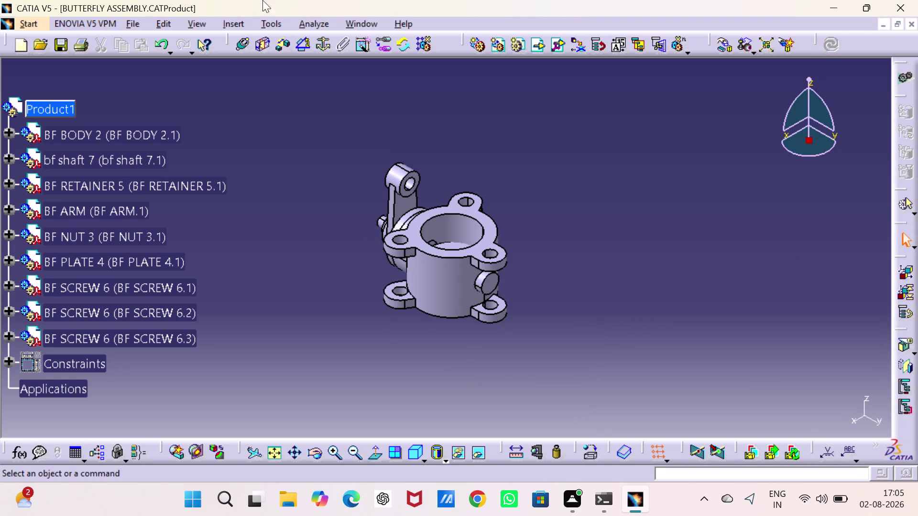
right_click(65, 107)
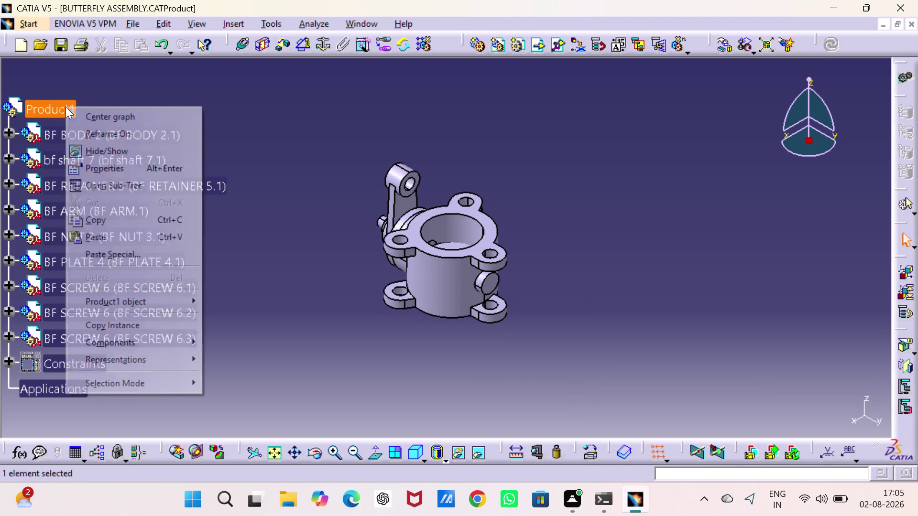
Set Product1's Graphic color to blue in Properties, apply it and confirm with OK.
click(118, 168)
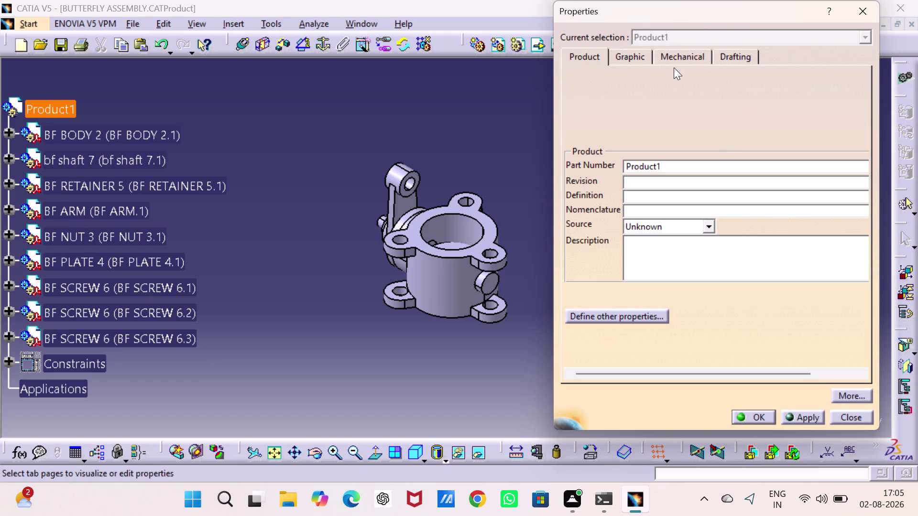
click(629, 53)
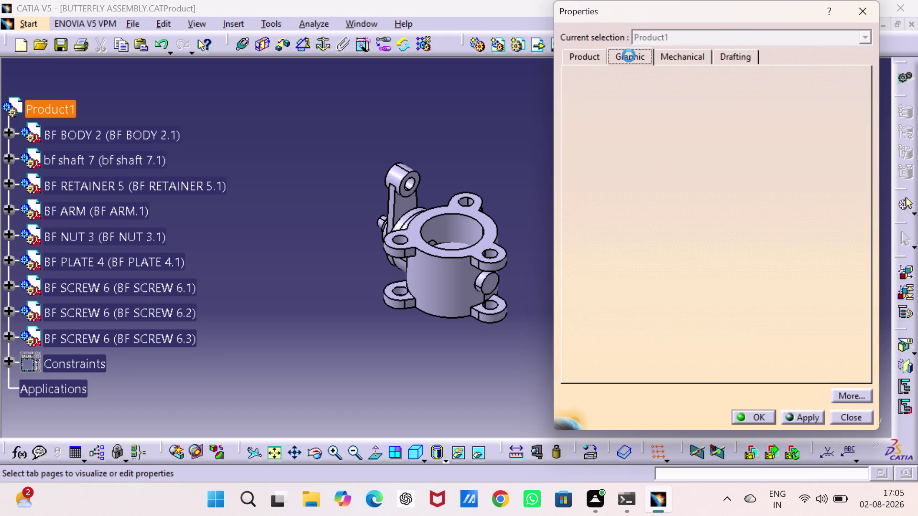
click(652, 101)
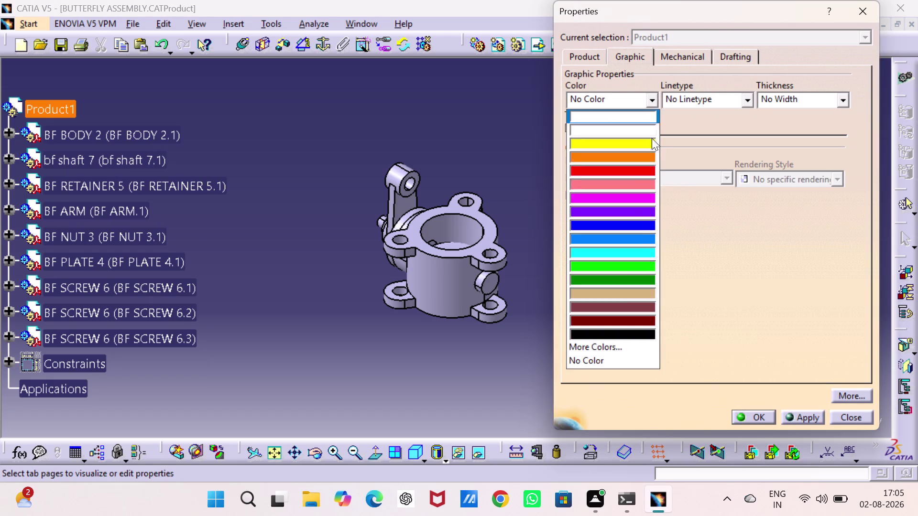
click(627, 227)
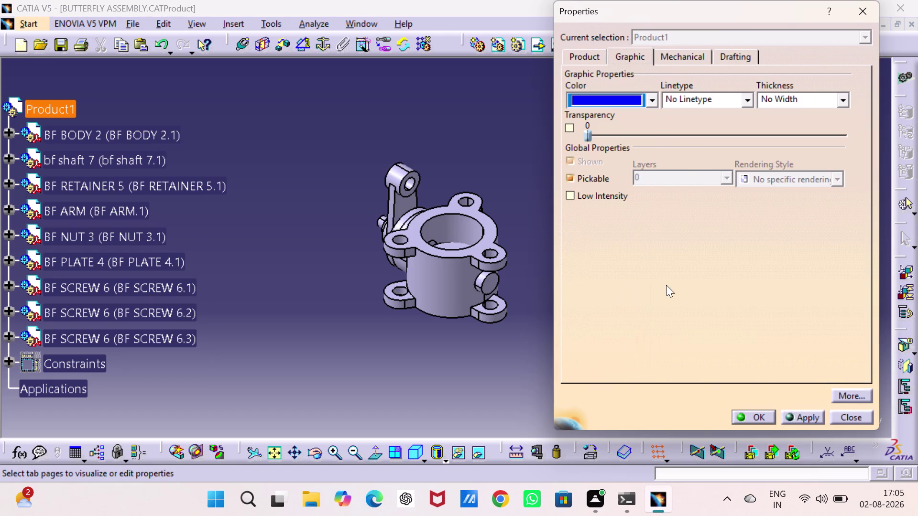
click(796, 419)
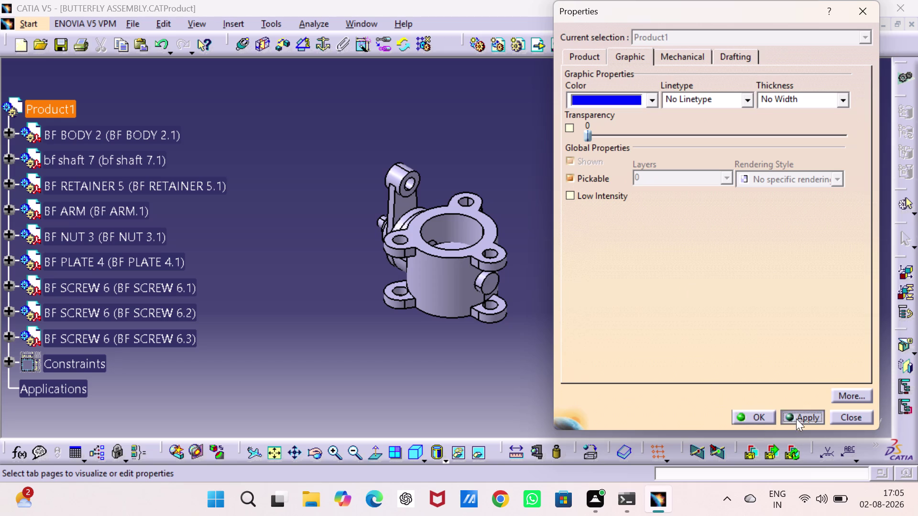
click(761, 416)
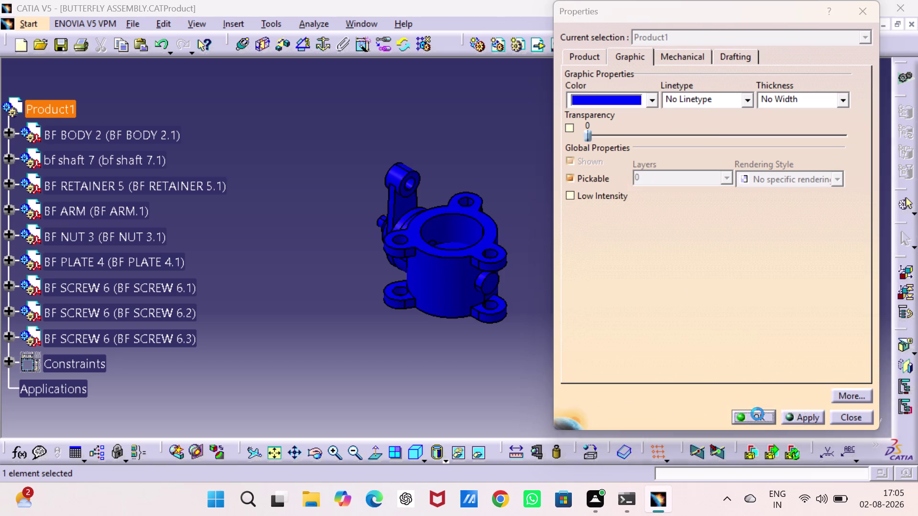
click(717, 262)
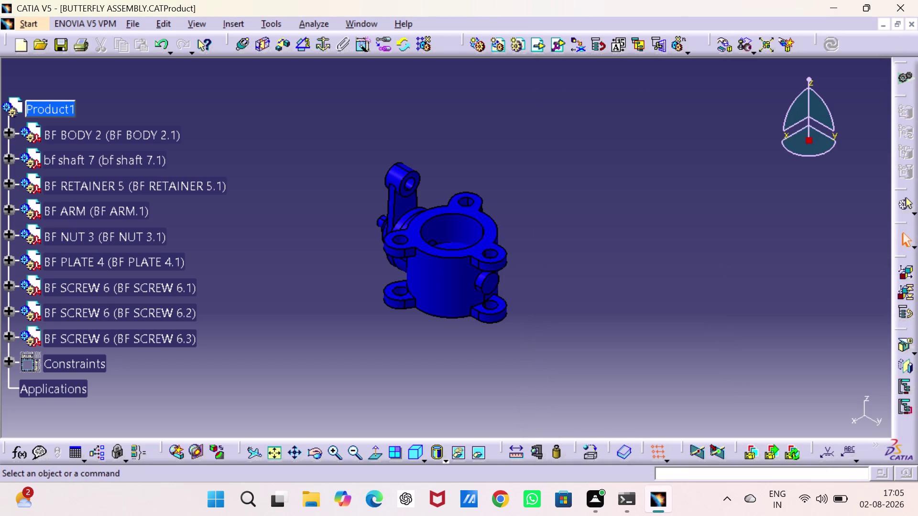